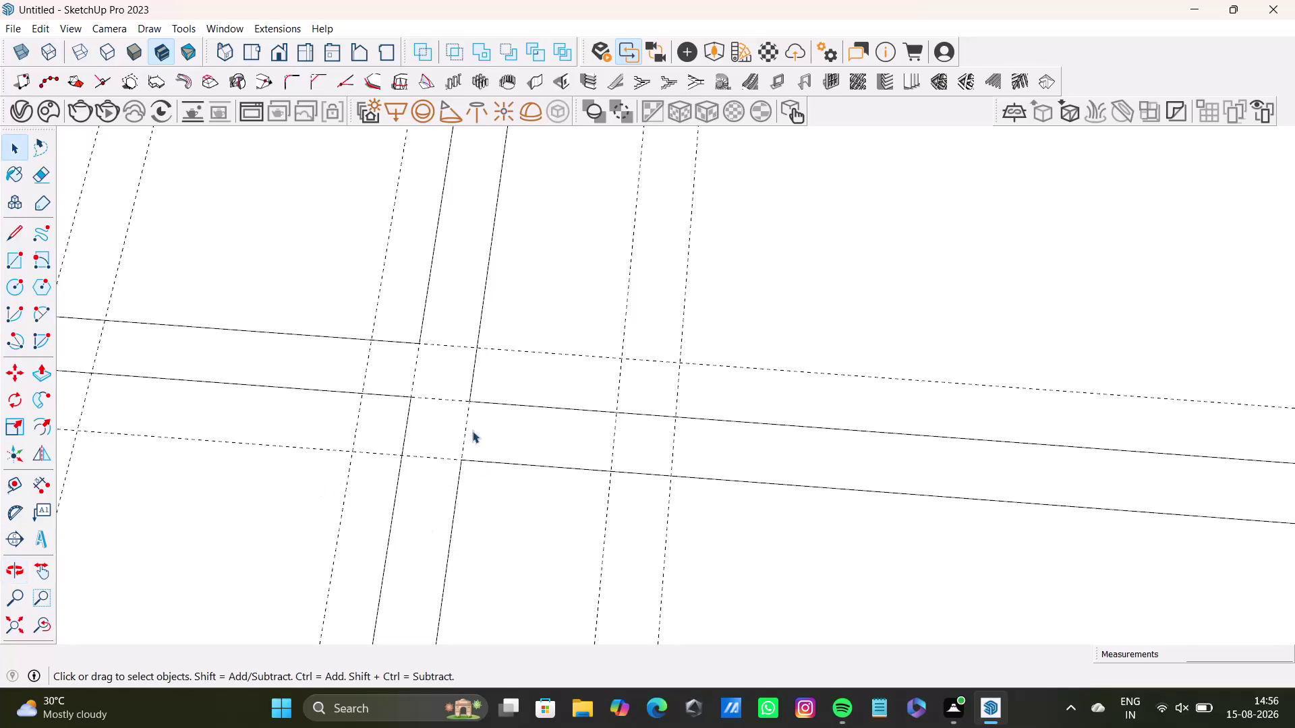
Select the thin wall strip faces and try pulling a floor face up with Push/Pull.
click(445, 371)
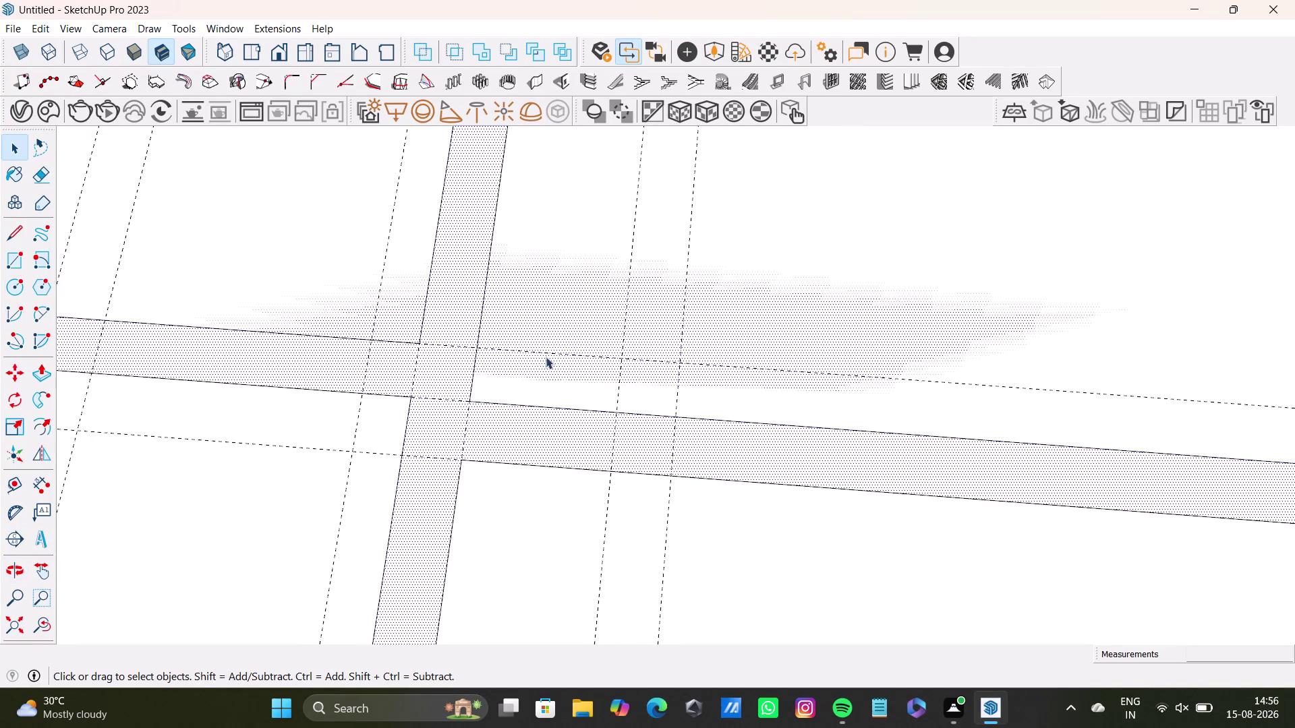
middle_drag(538, 354, 419, 570)
click(461, 428)
scroll(down, 3)
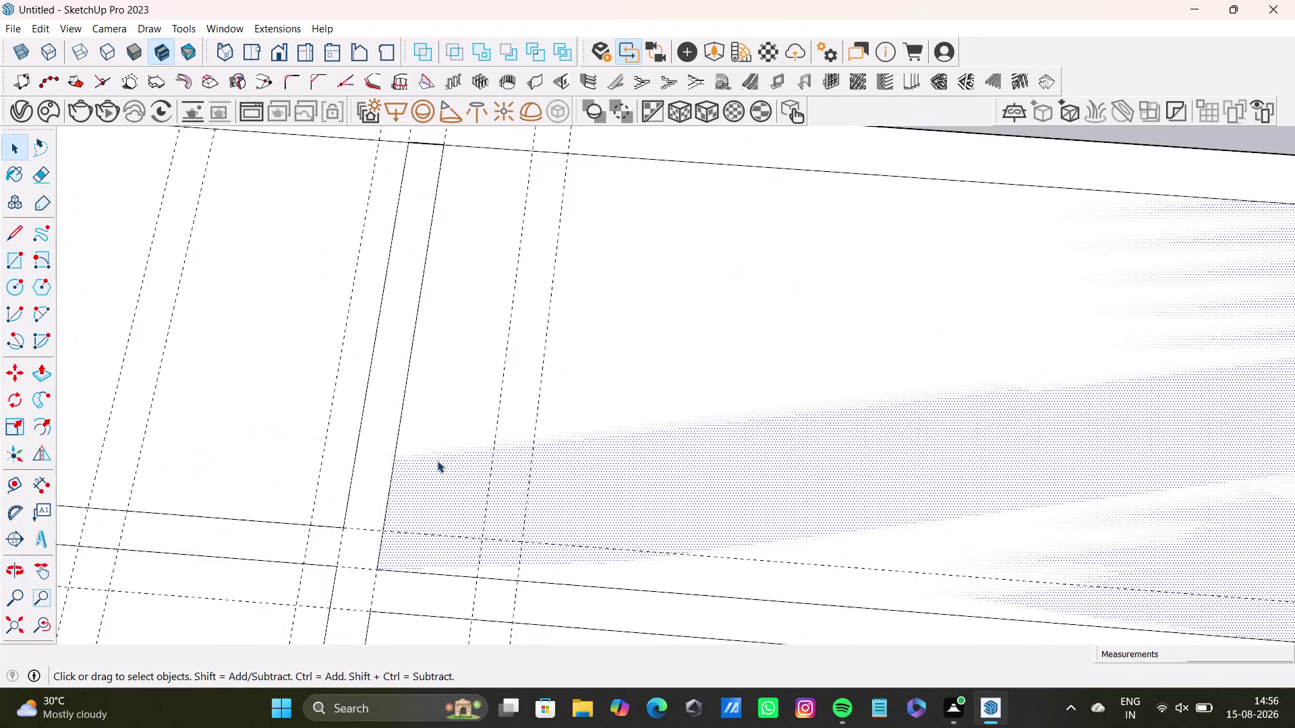
scroll(down, 3)
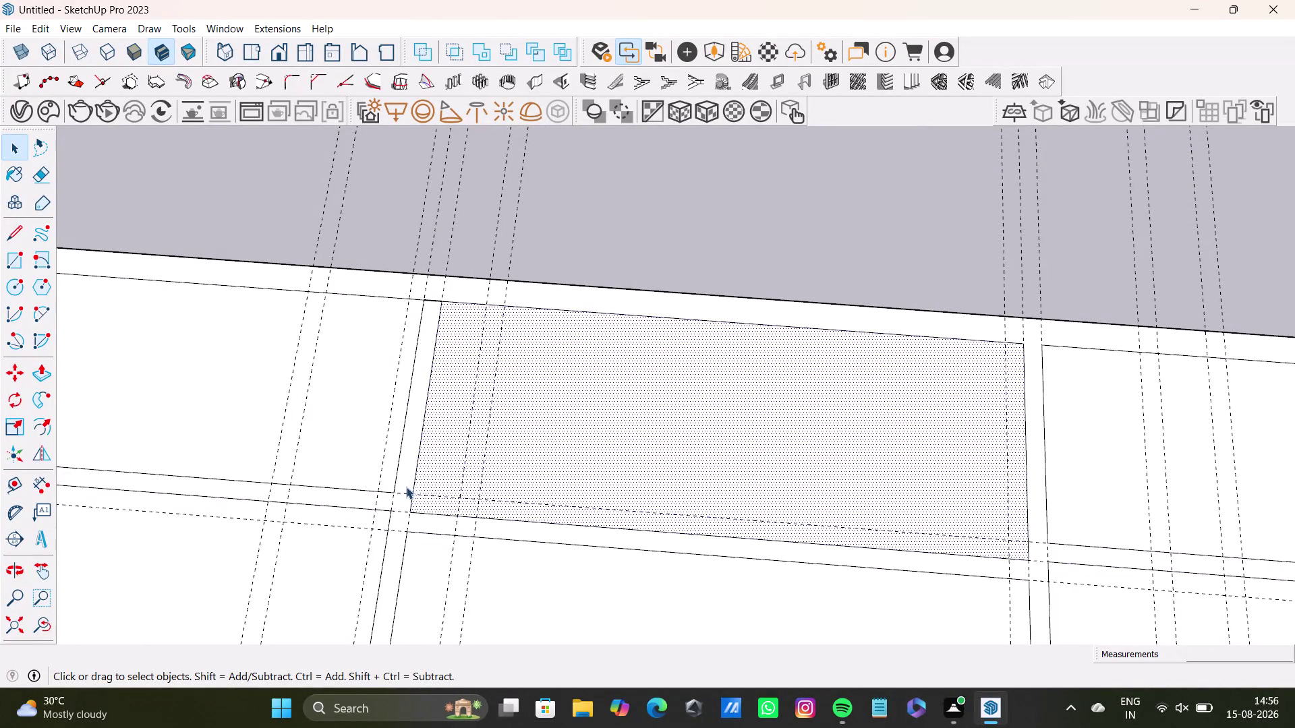
click(406, 487)
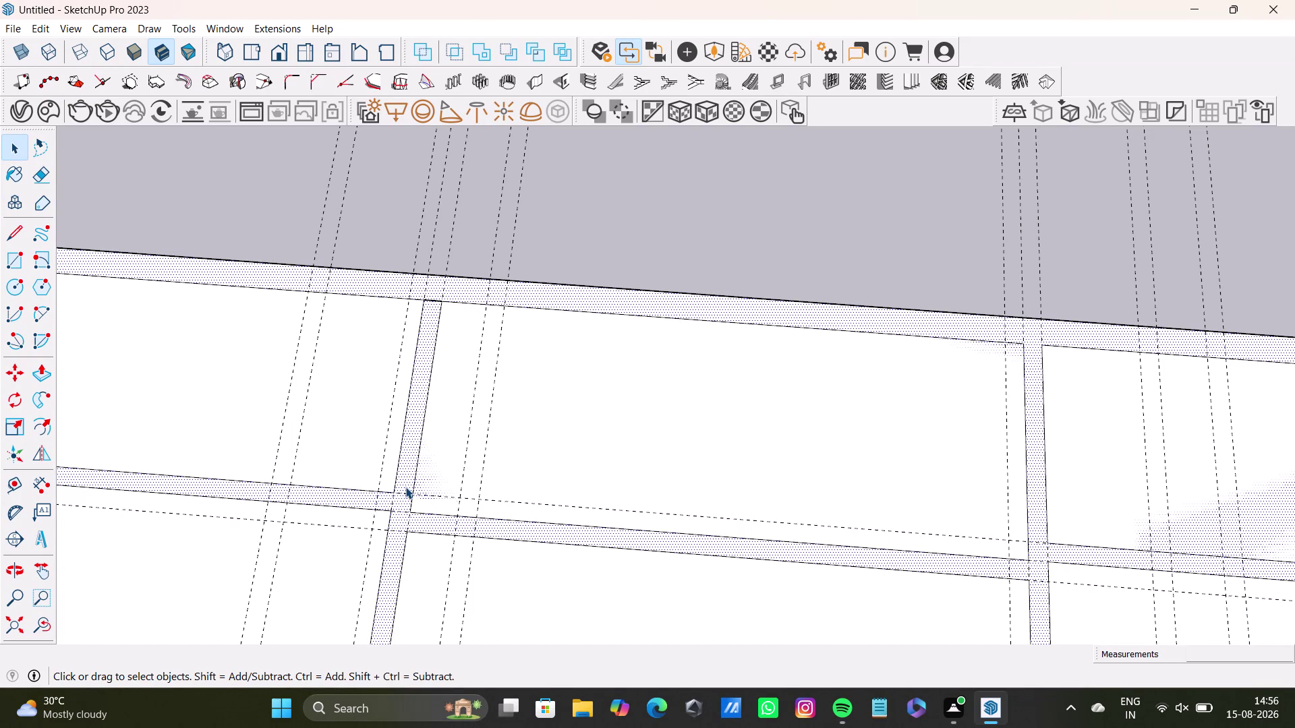
key(p)
drag(406, 487, 426, 443)
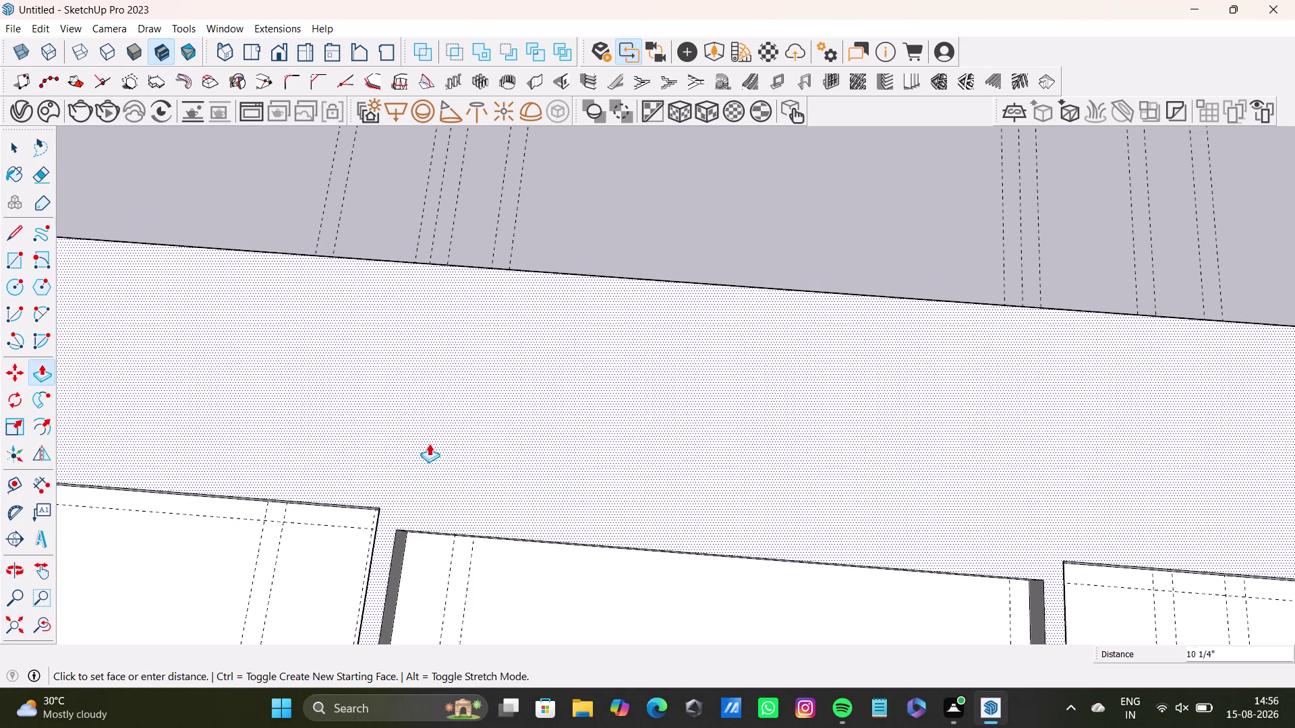
drag(427, 443, 451, 442)
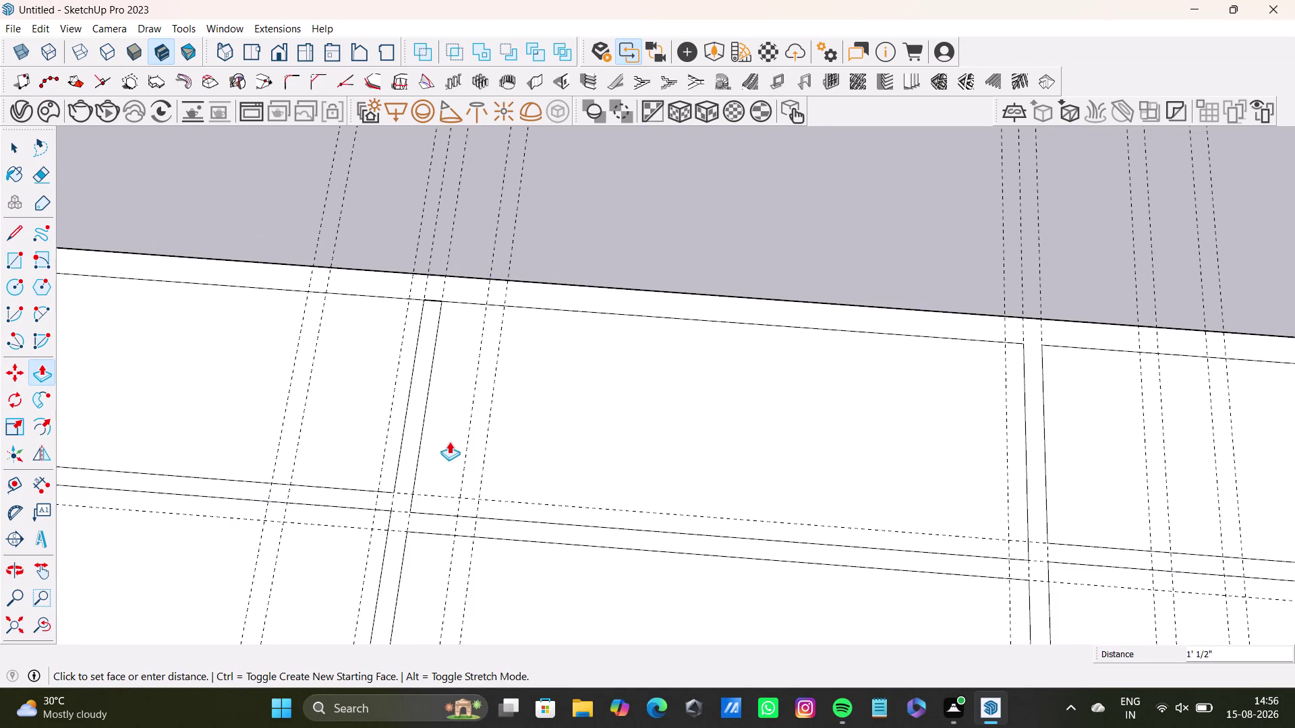
drag(450, 442, 454, 441)
Undo the unfinished pulls and start raising the top wall strip.
key(ctrl+z)
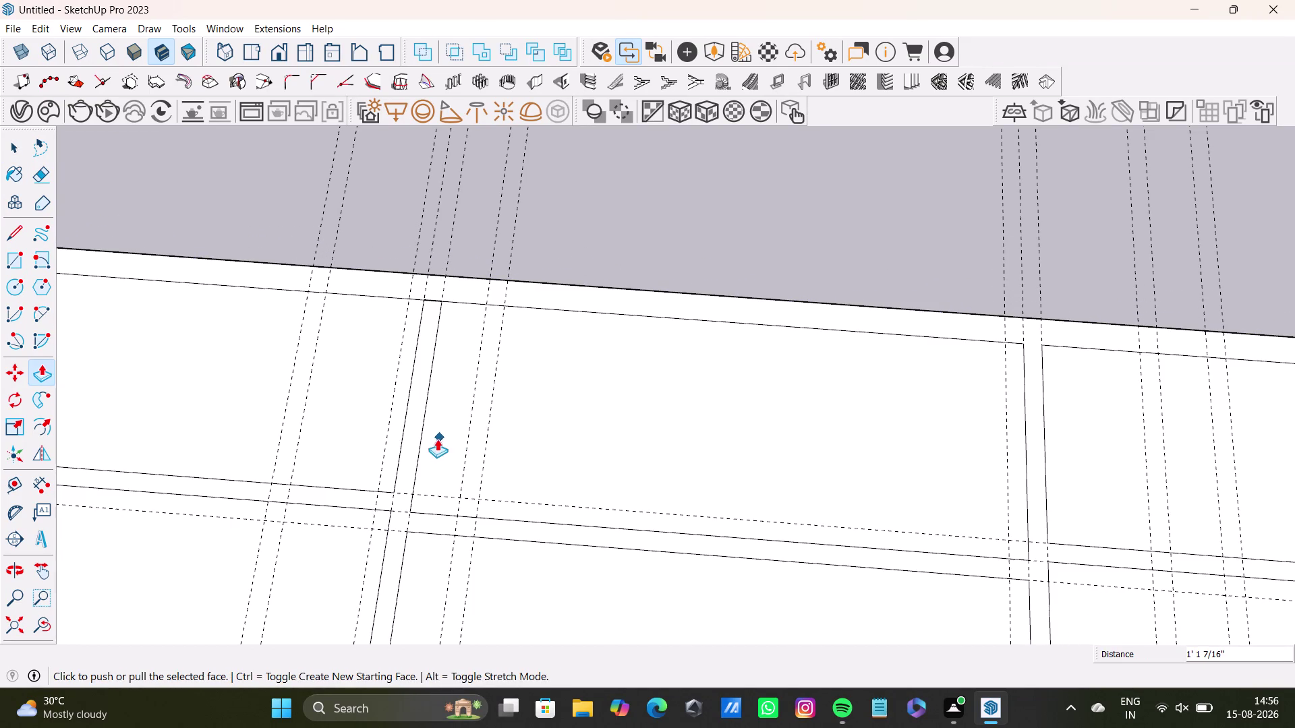
key(ctrl+z)
key(ctrl+z)
key(ctrl+z)
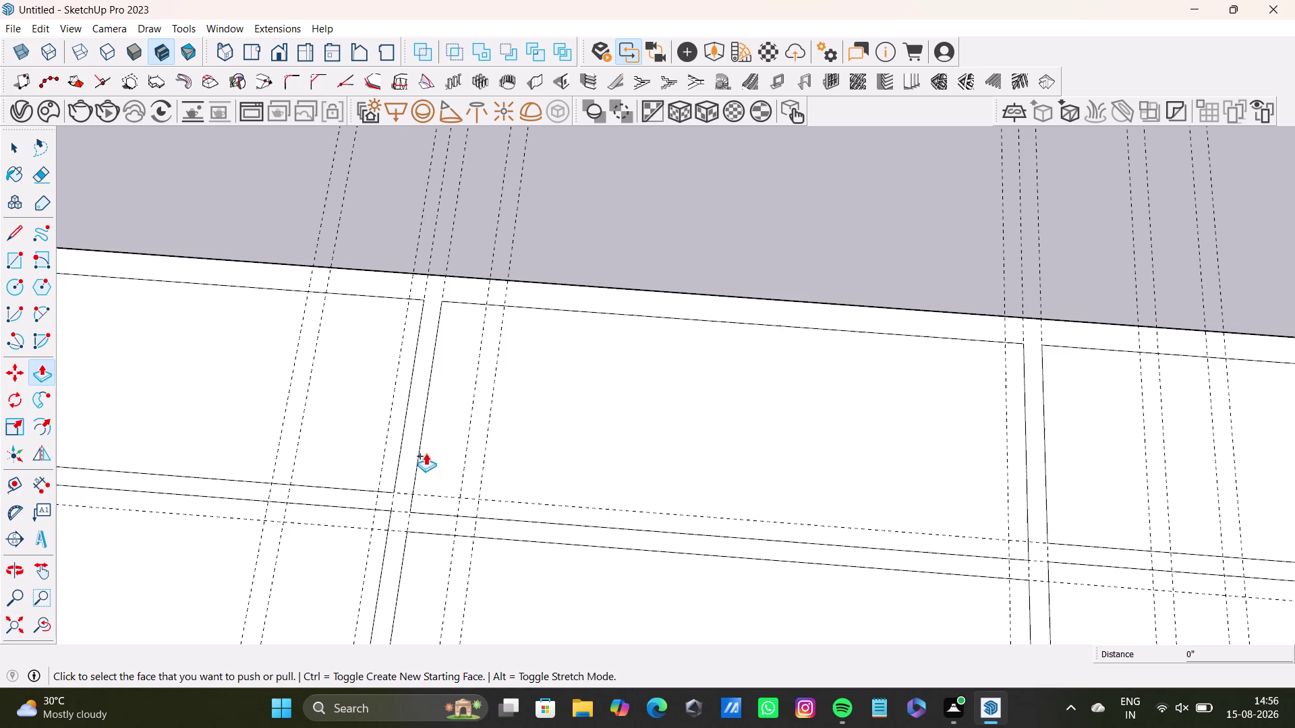
key(ctrl+z)
key(ctrl+z)
key(ctrl+z)
scroll(down, 3)
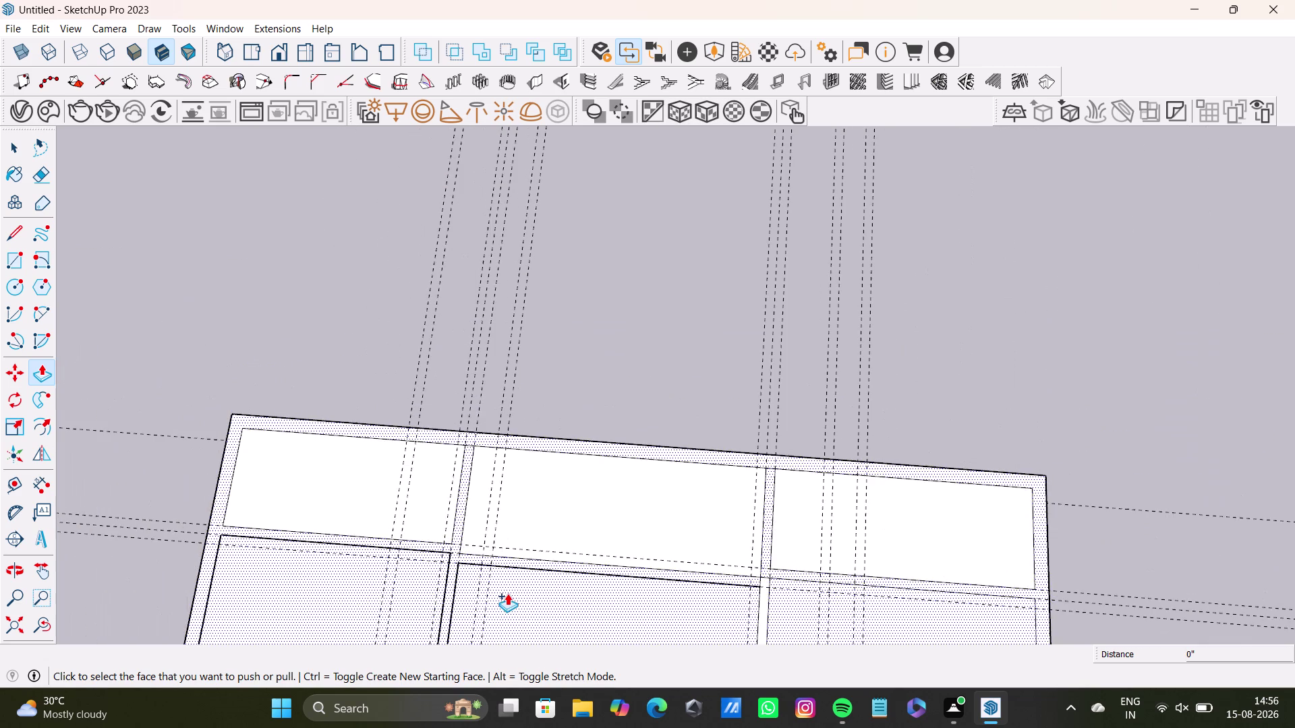
middle_drag(509, 592, 493, 365)
key(ctrl+z)
key(ctrl+z)
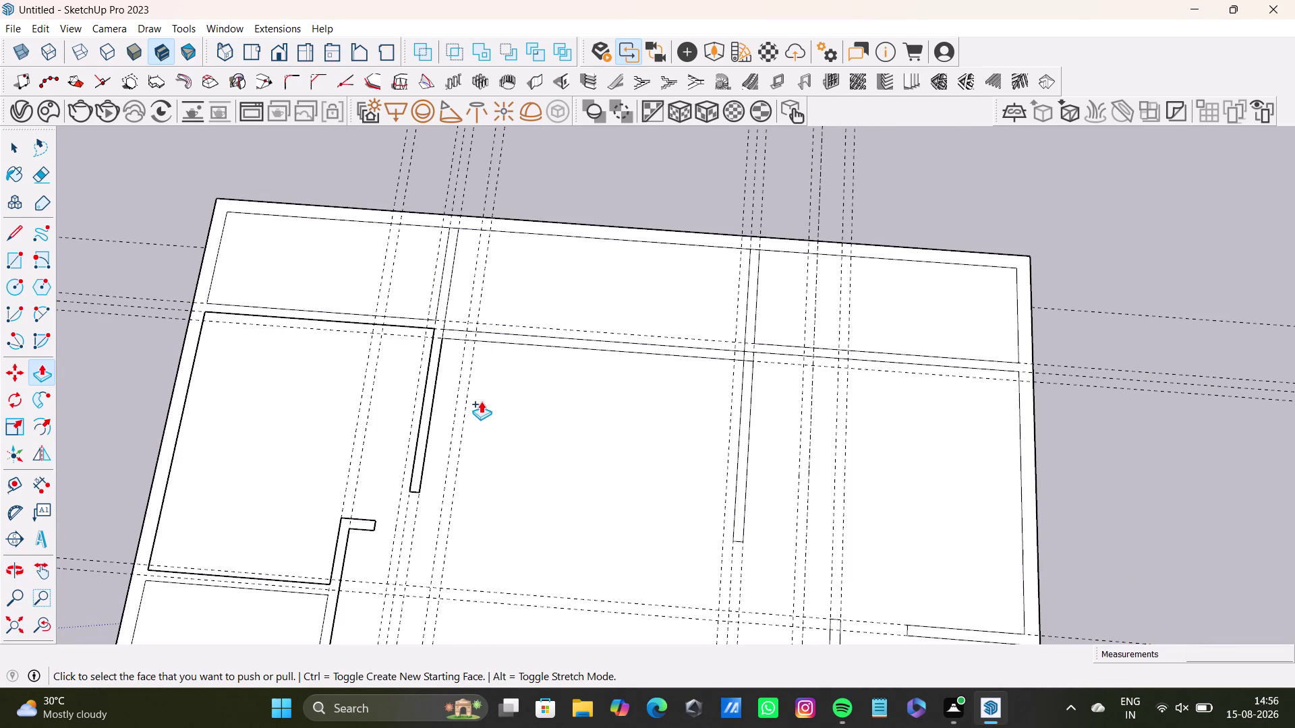
key(ctrl+z)
key(ctrl+z)
key(ctrl+z)
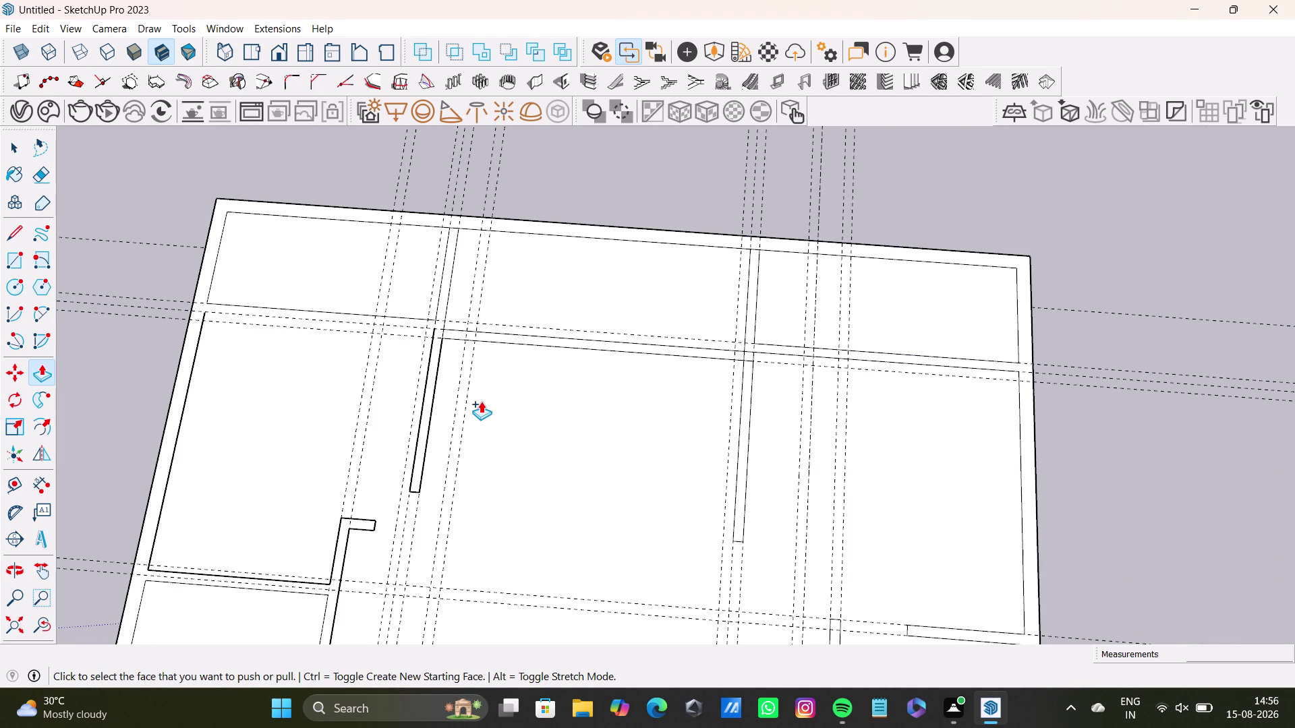
scroll(up, 3)
key(ctrl+z)
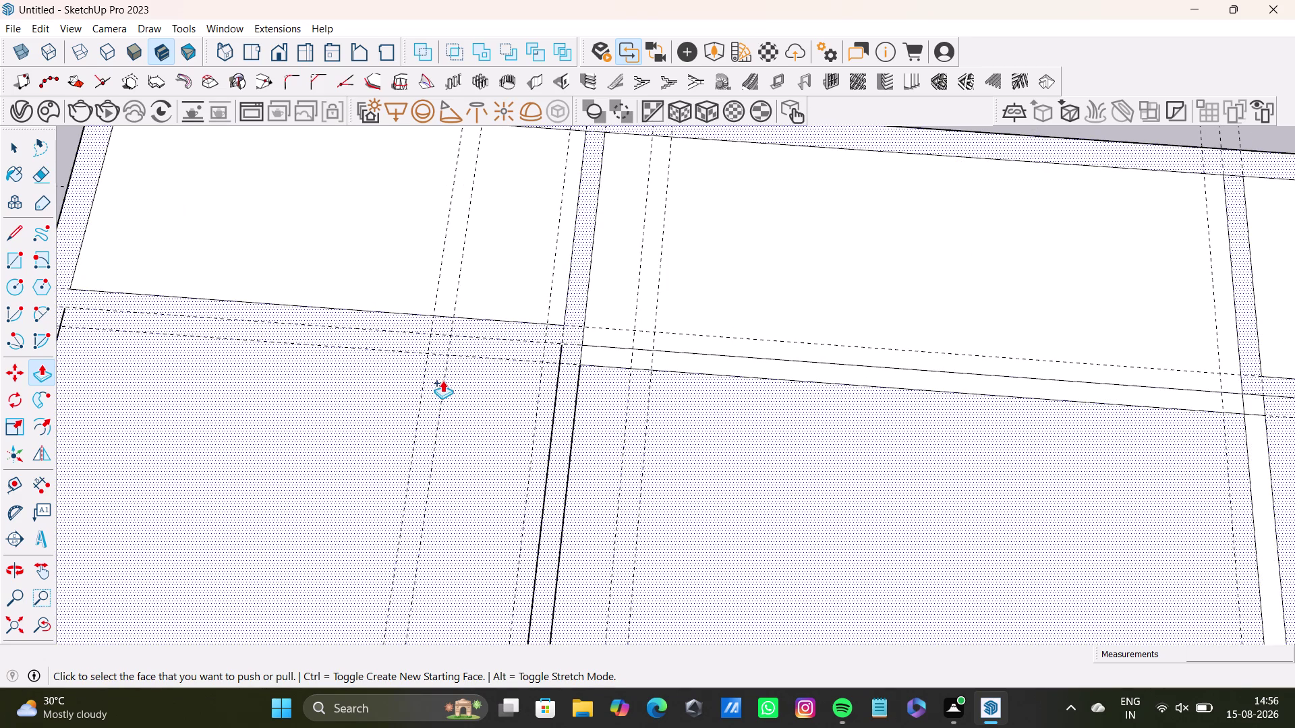
key(ctrl+z)
key(ctrl+z)
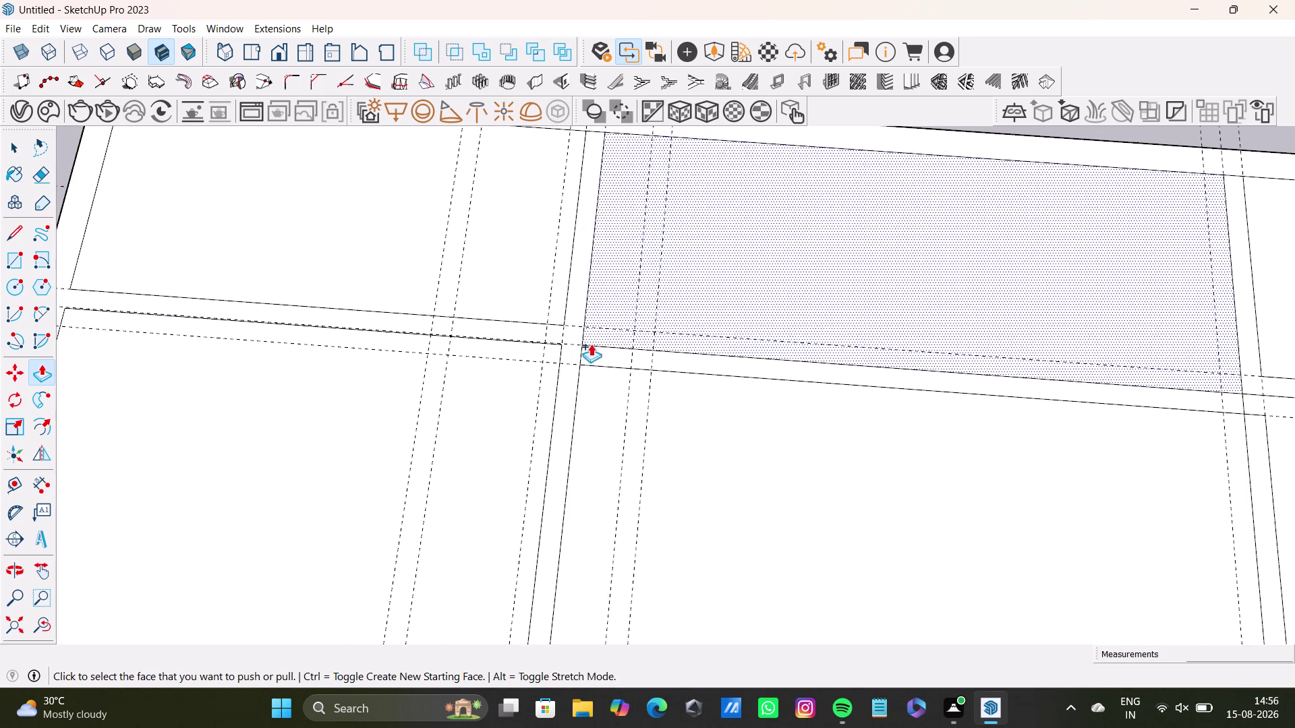
click(606, 354)
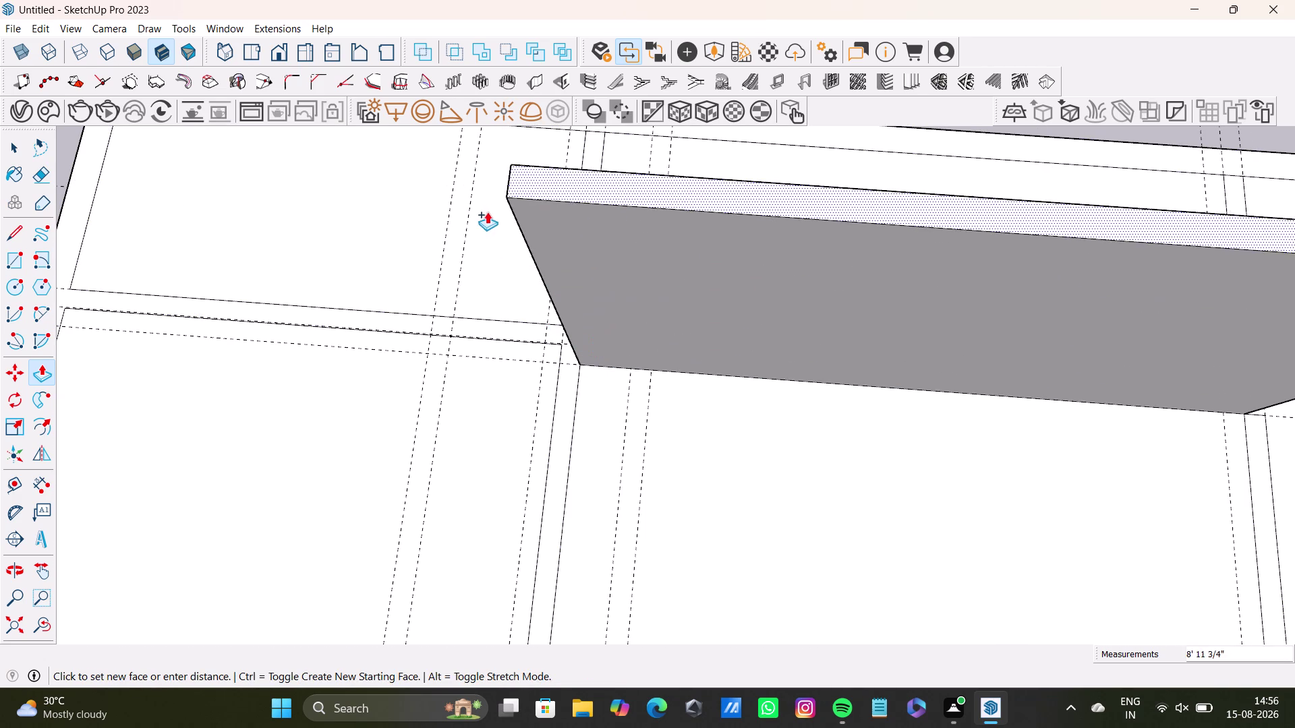
Set the top wall's height to 10 feet.
middle_drag(460, 198, 300, 365)
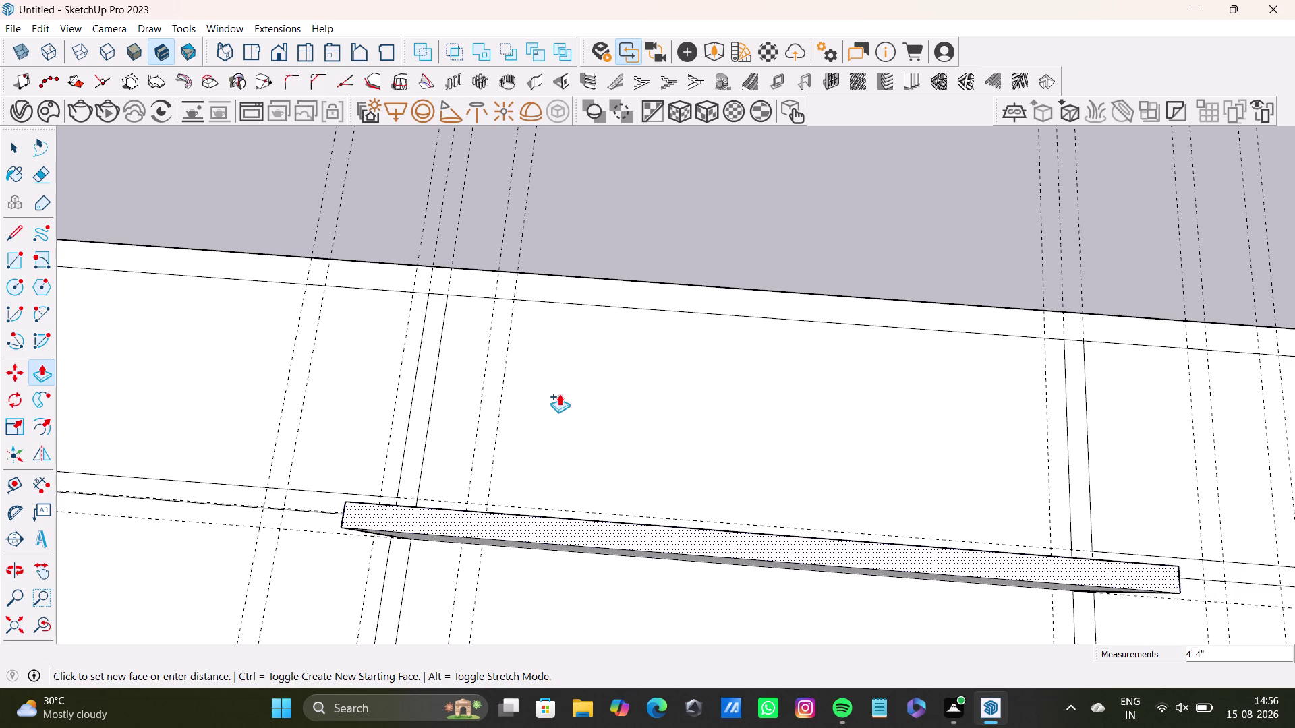
text(1)
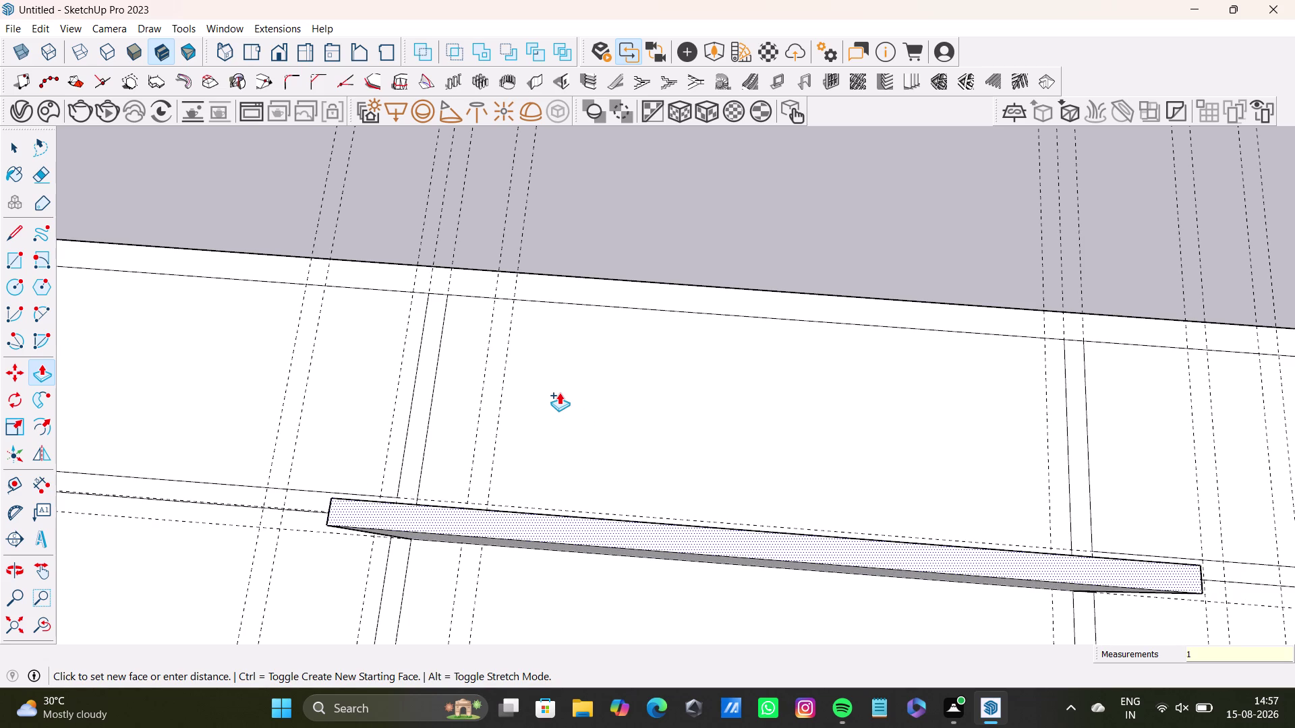
text(0')
key(Return)
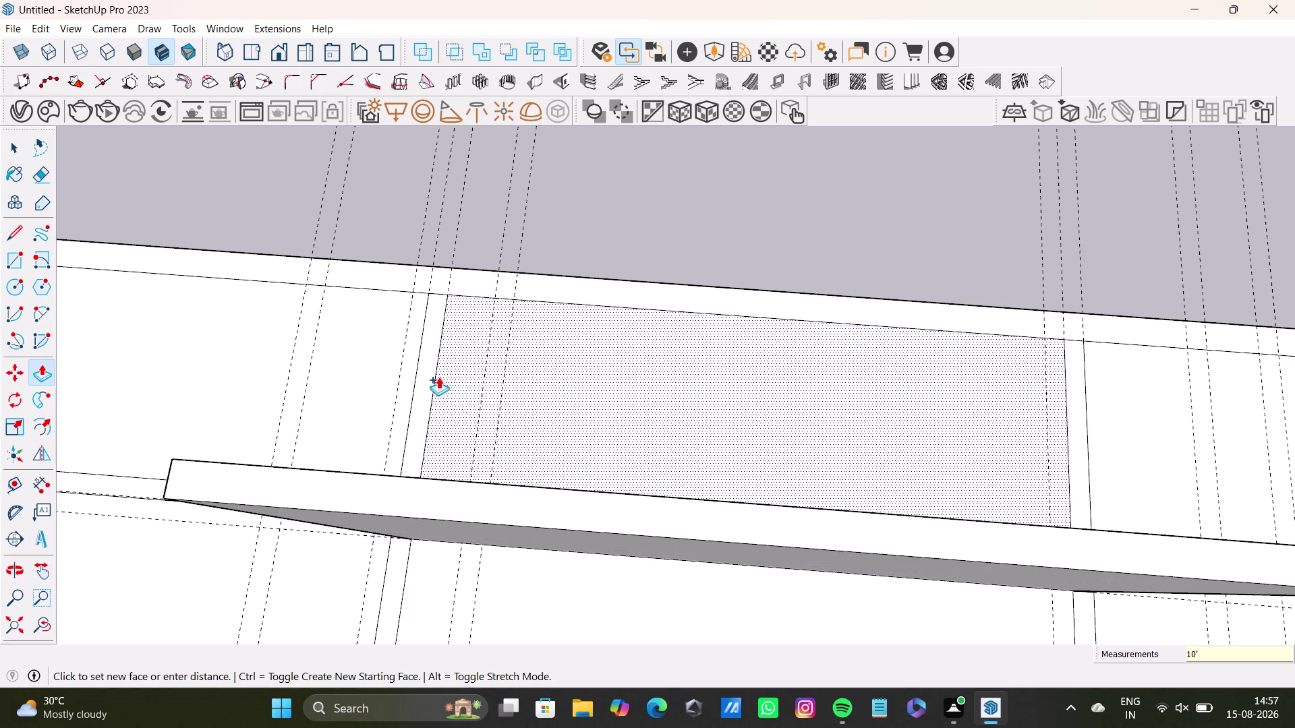
Pull the remaining wall faces up to full height, check from above, and return to Select.
drag(433, 377, 167, 360)
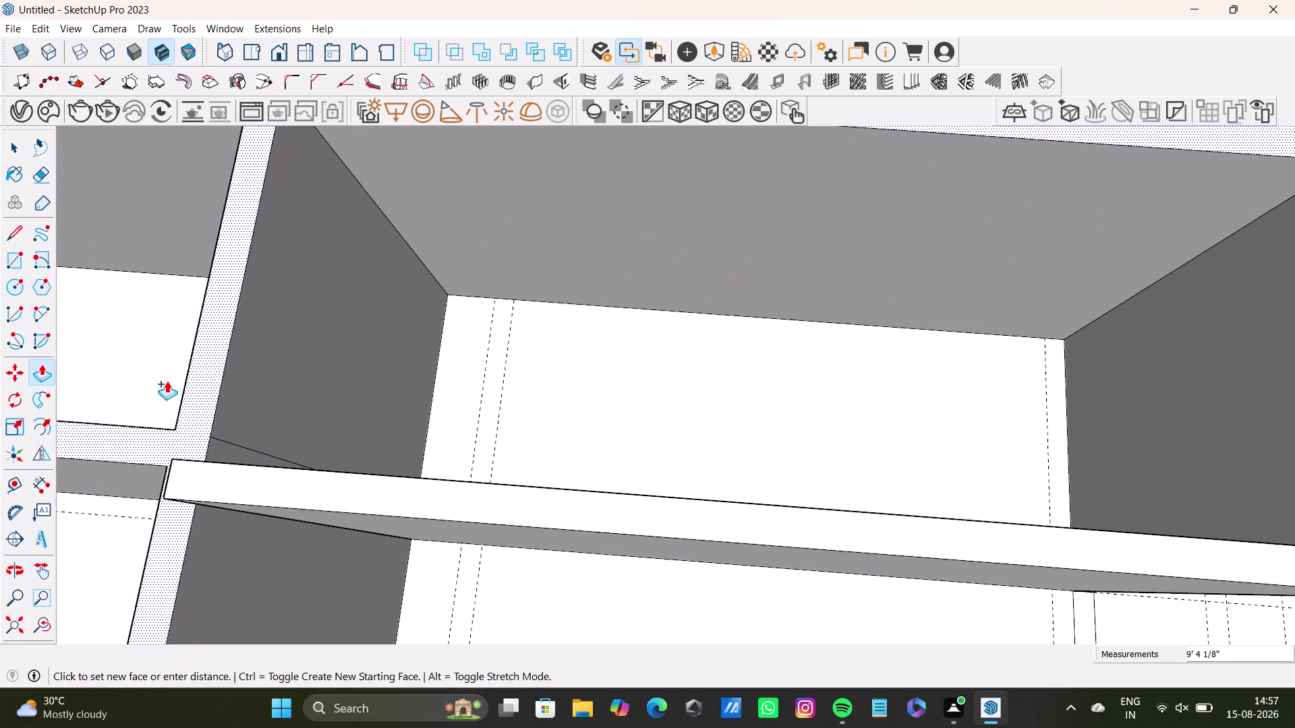
drag(166, 360, 189, 483)
click(188, 483)
scroll(down, 3)
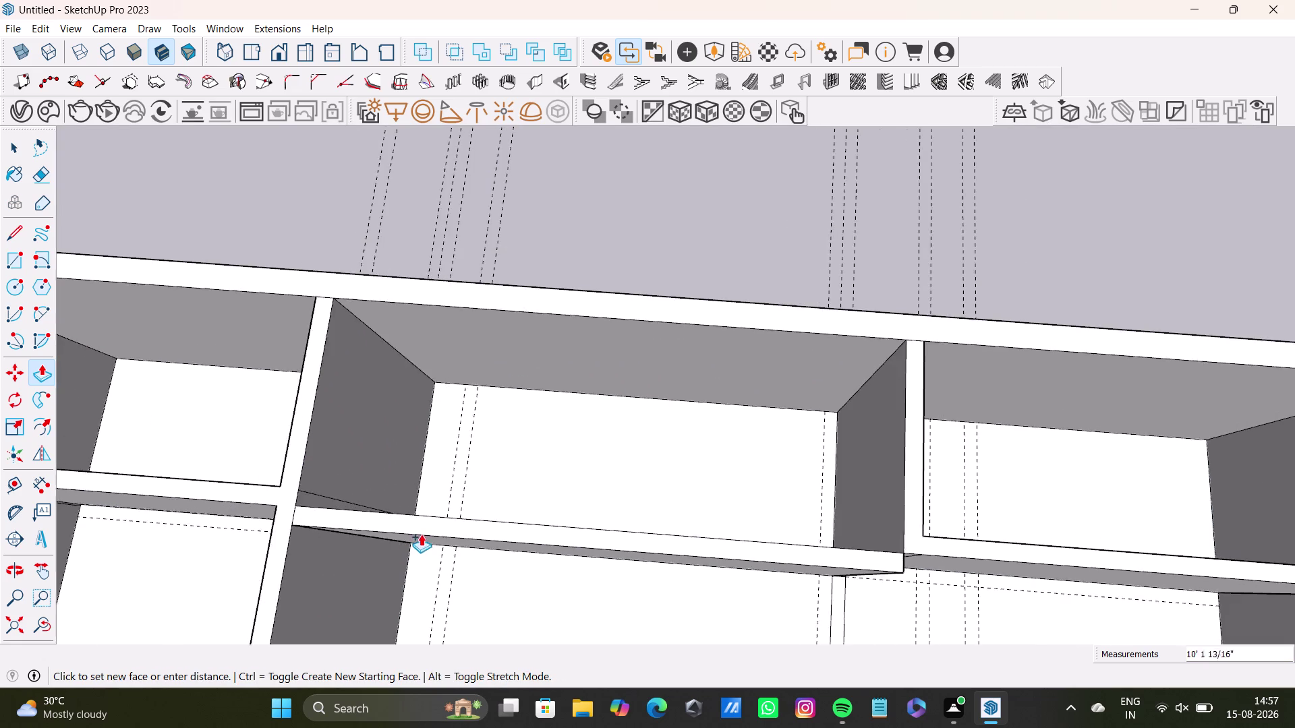
scroll(down, 3)
middle_drag(540, 563, 623, 323)
middle_drag(631, 385, 426, 269)
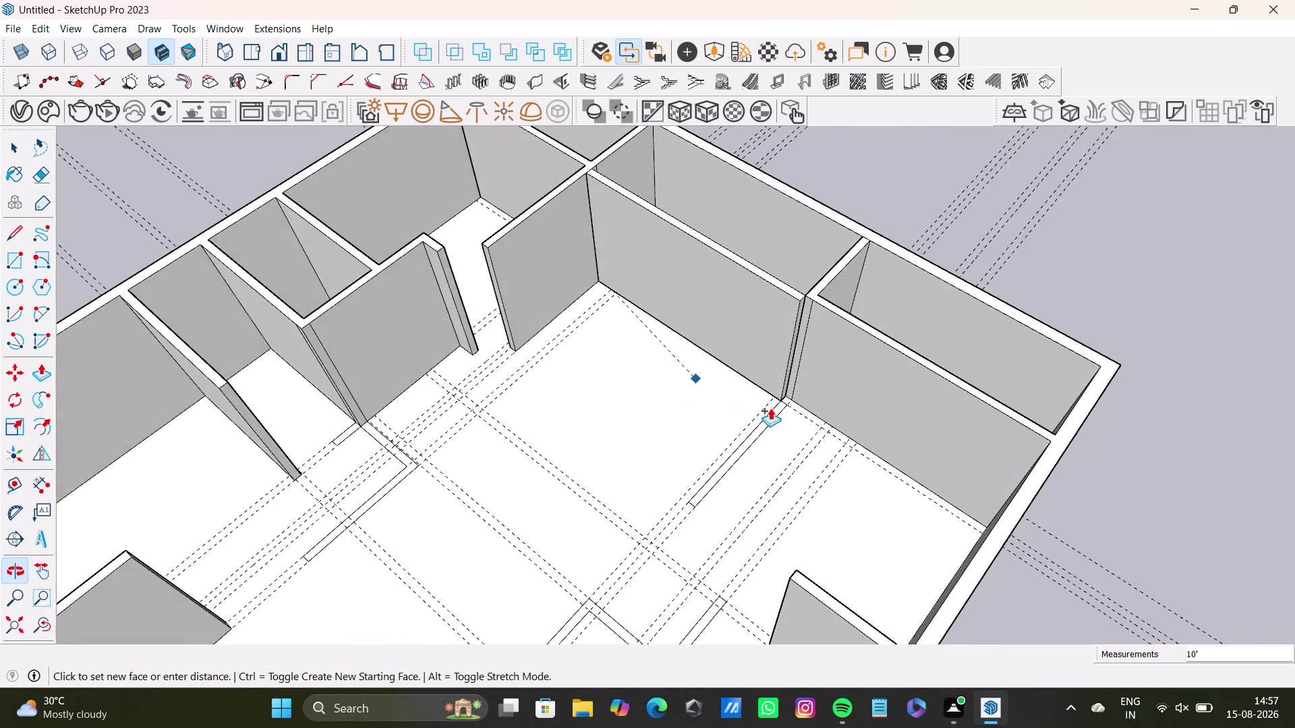
scroll(up, 3)
key(space)
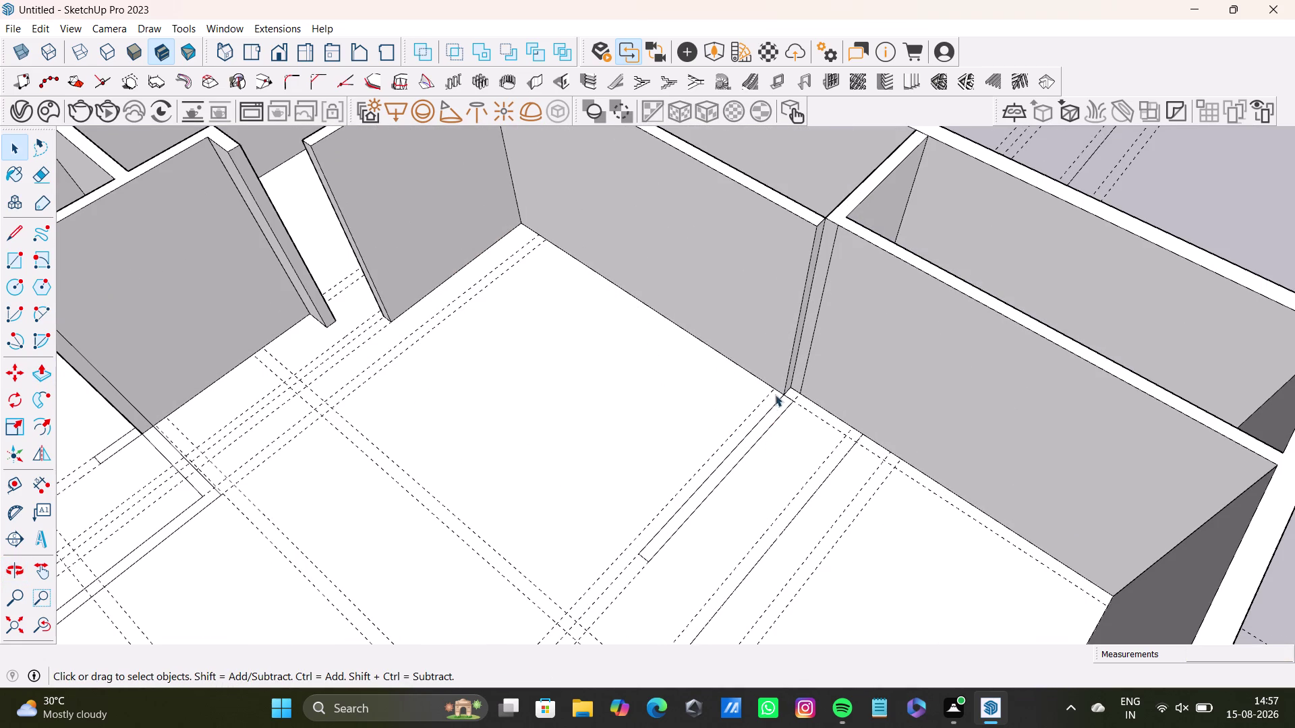
Extend a wall end with Push/Pull to close the gap, then inspect the junction.
click(773, 414)
key(p)
key(p)
key(p)
drag(774, 415, 804, 228)
drag(780, 400, 859, 232)
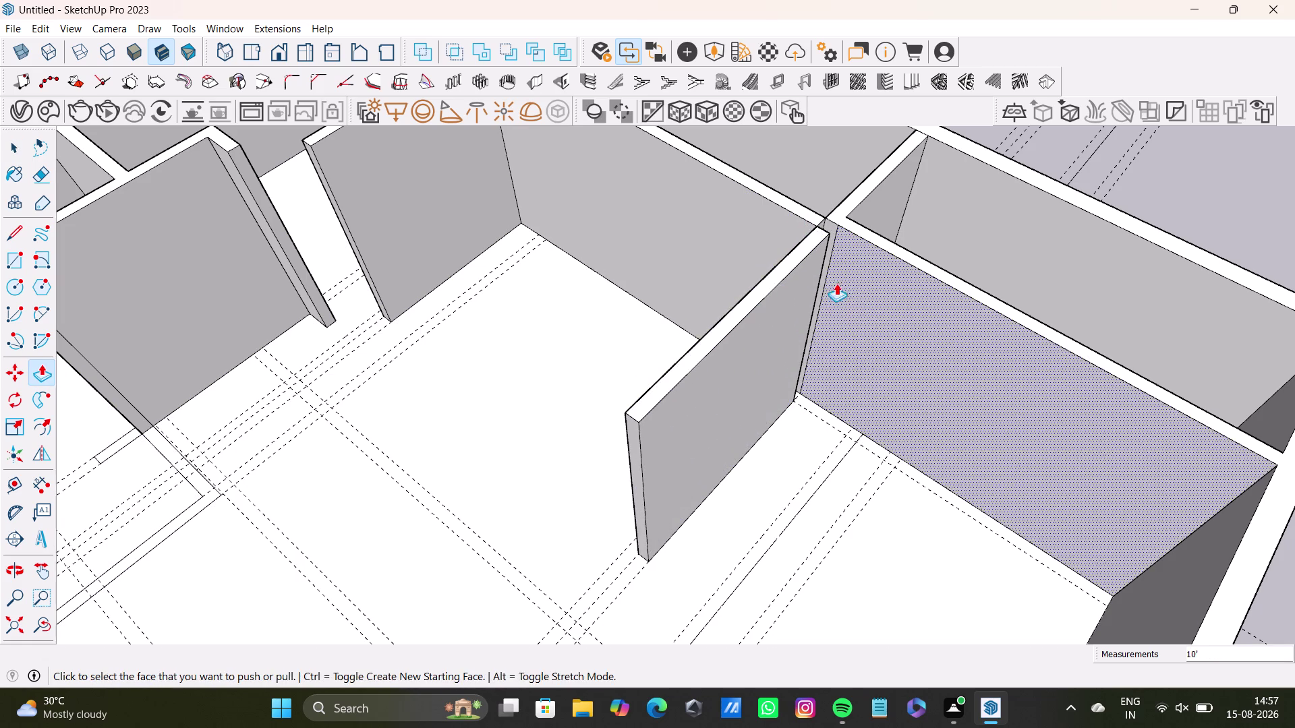
scroll(up, 3)
middle_drag(816, 363, 579, 381)
scroll(up, 3)
scroll(down, 3)
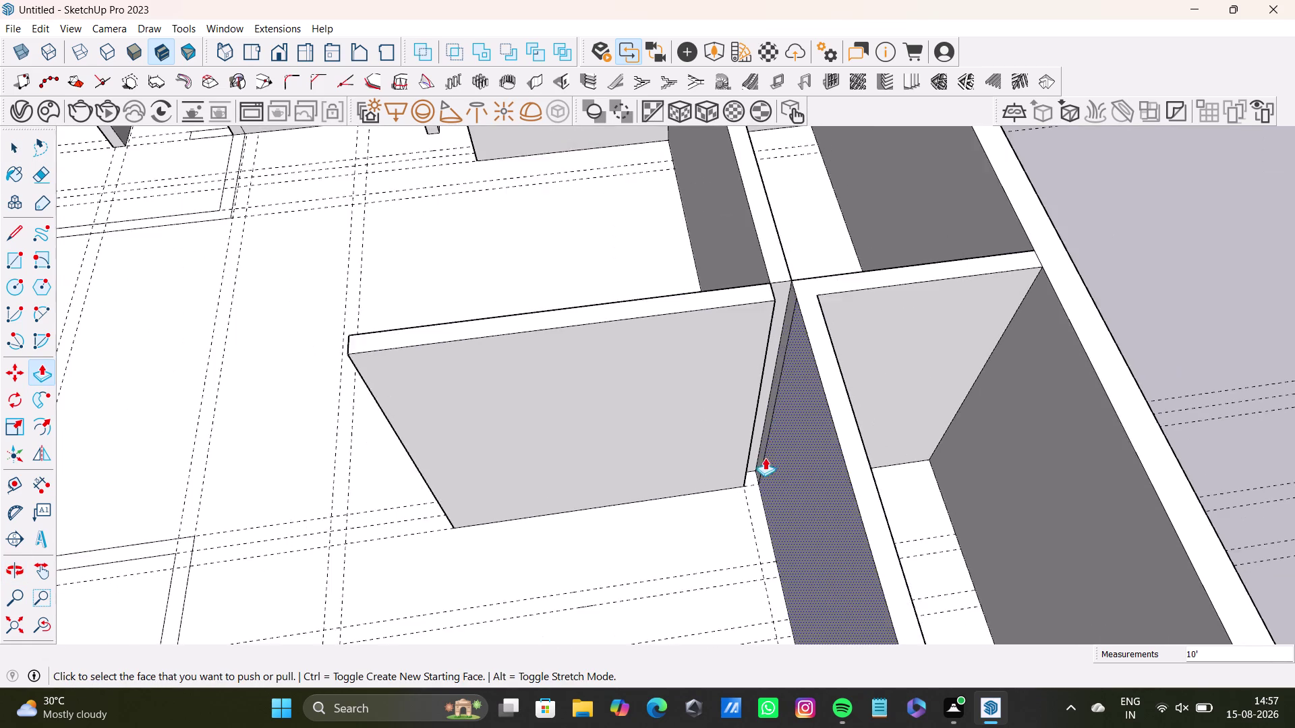
scroll(down, 3)
middle_drag(750, 511, 1004, 509)
scroll(up, 3)
scroll(down, 3)
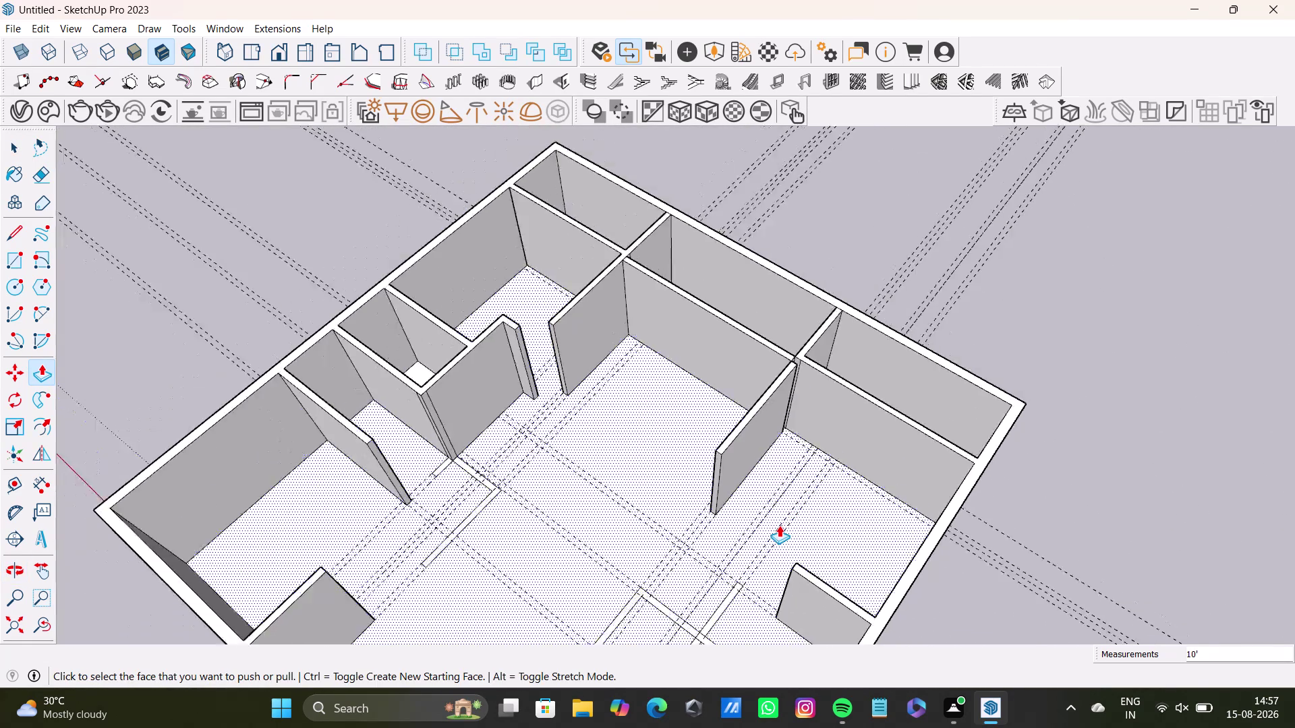
scroll(down, 3)
middle_drag(780, 526, 916, 355)
scroll(up, 3)
Raise the short wall stub and narrow floor strips into full-height partition walls.
drag(855, 448, 1026, 370)
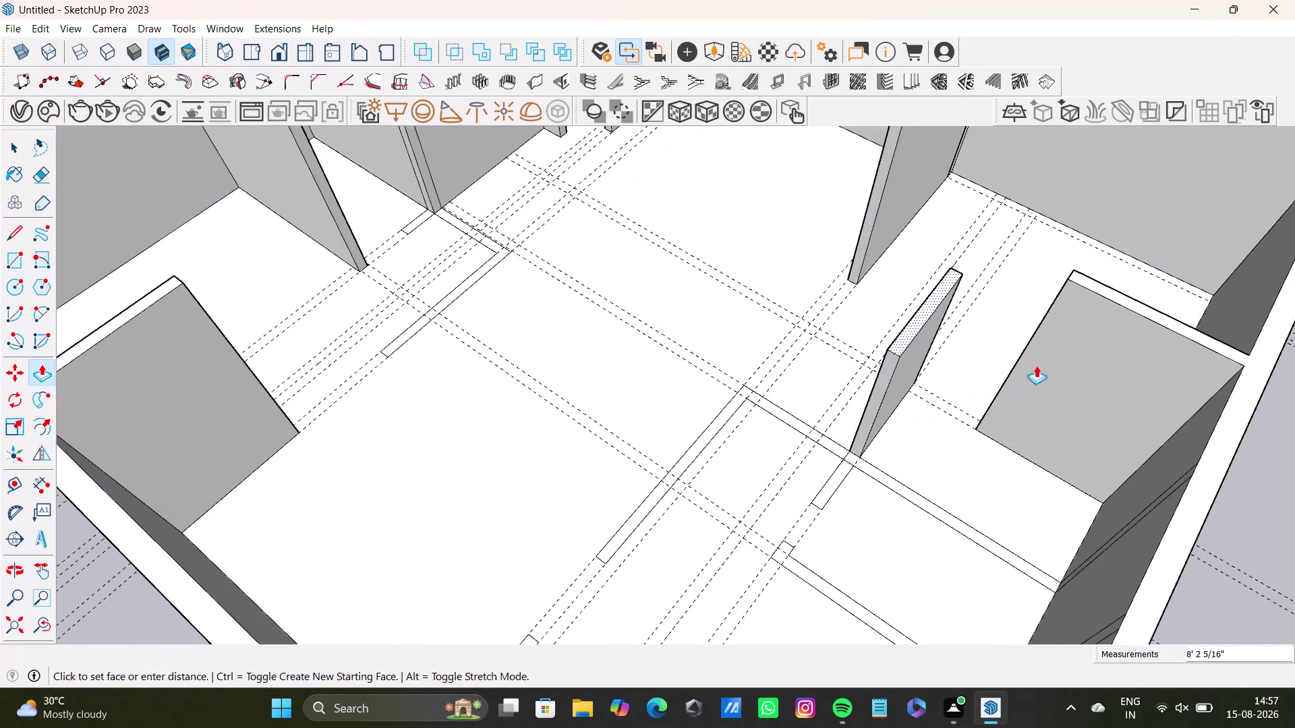
drag(1026, 369, 1074, 344)
drag(933, 265, 955, 350)
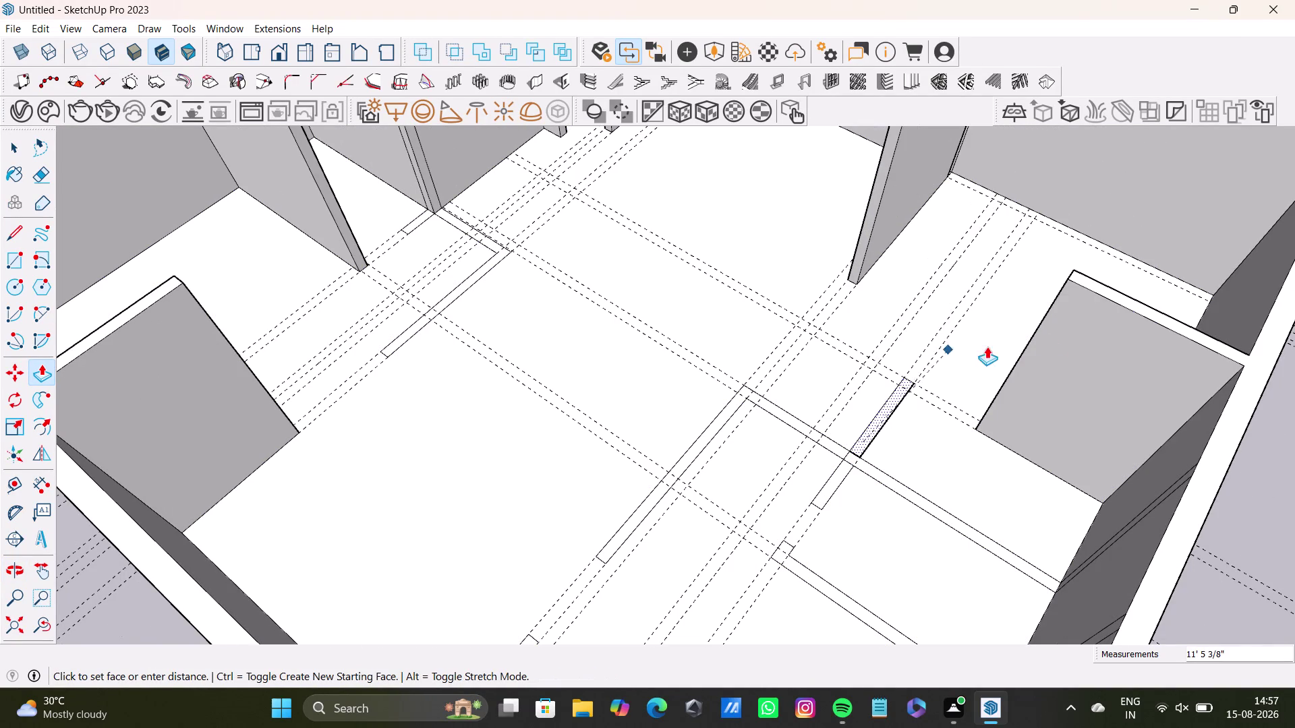
drag(955, 351, 1149, 311)
drag(871, 467, 904, 282)
drag(839, 470, 868, 421)
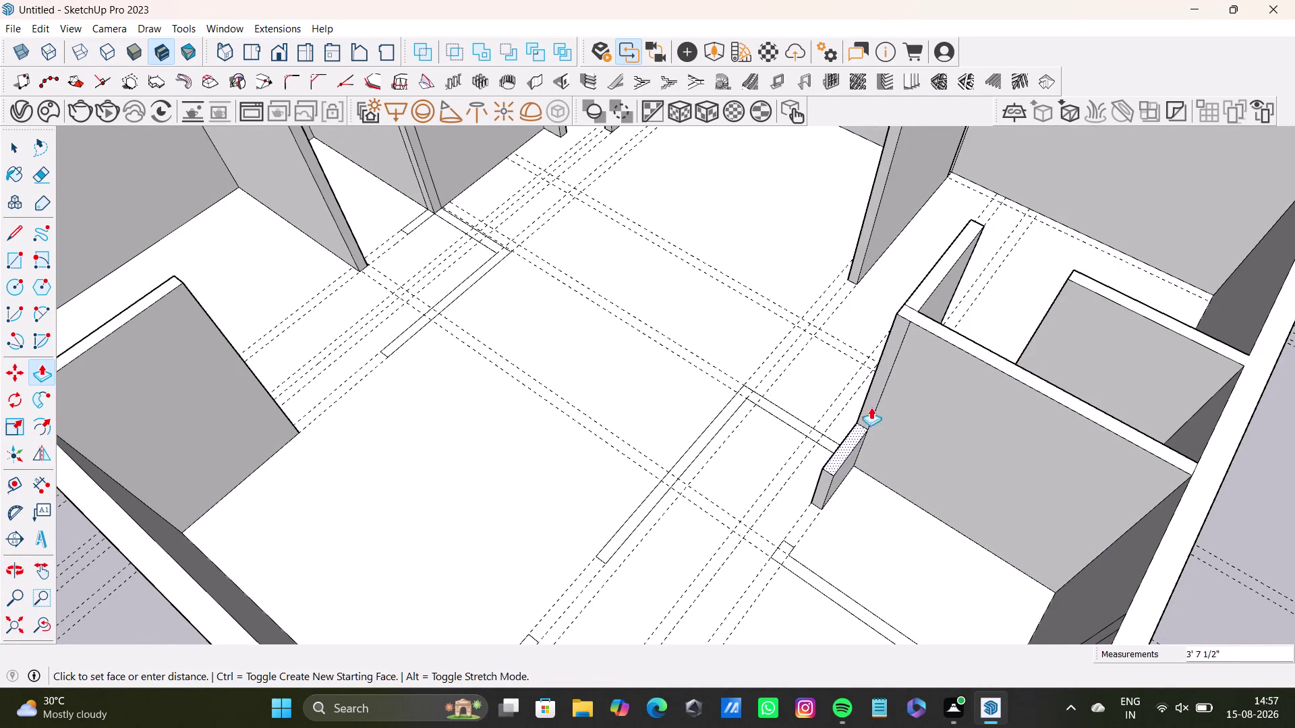
drag(869, 422, 906, 302)
drag(744, 394, 917, 314)
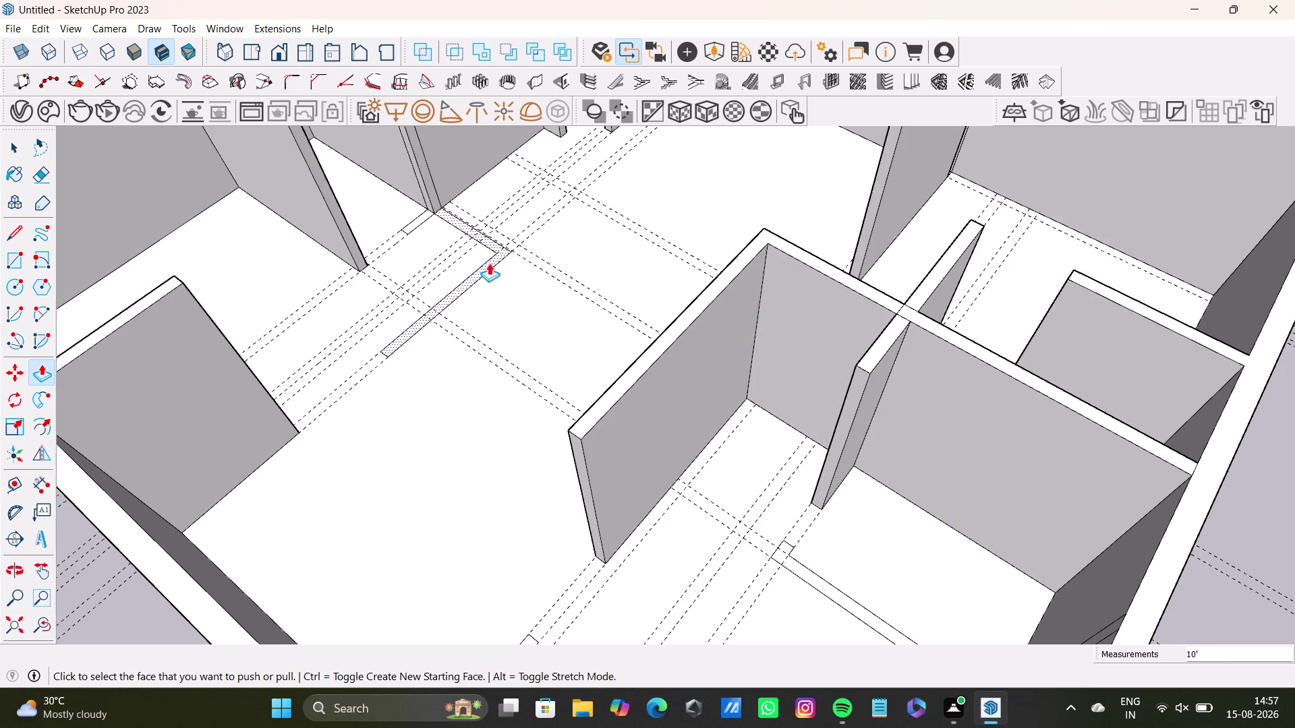
Raise the wall stub beside the small room up to the top.
middle_drag(494, 289, 758, 595)
scroll(up, 3)
drag(667, 504, 679, 363)
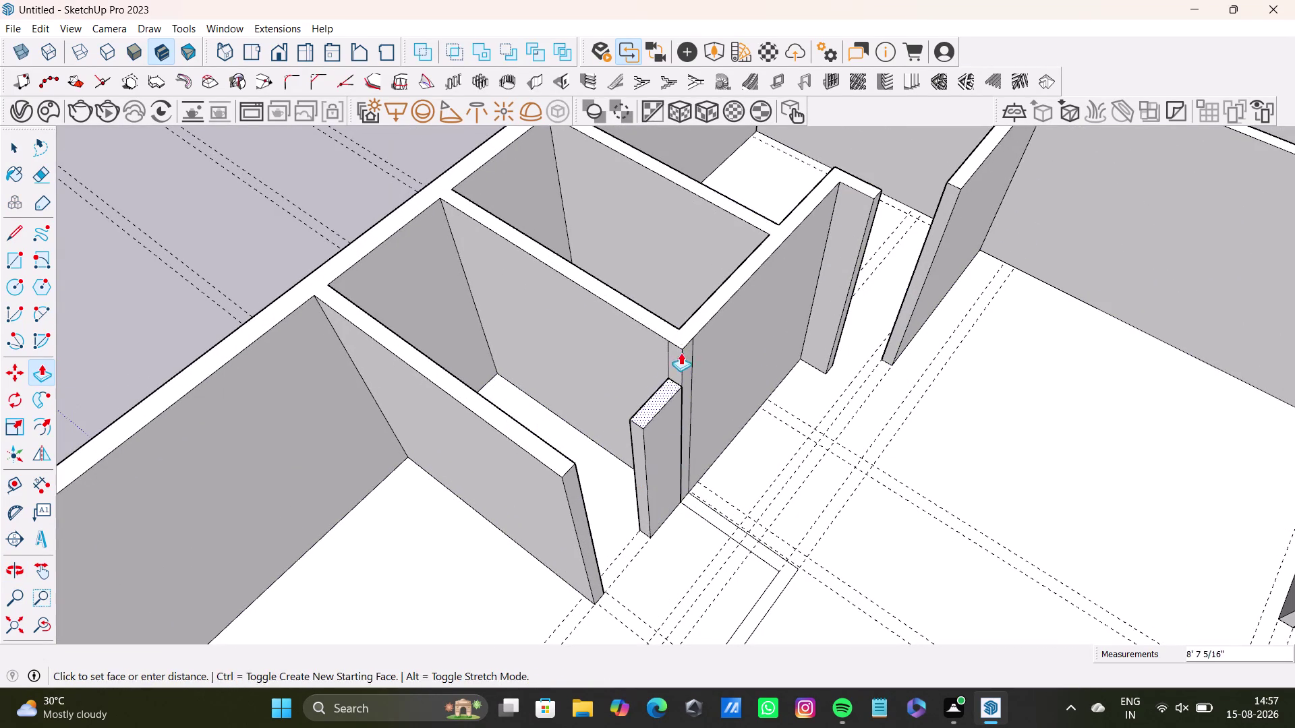
drag(679, 363, 681, 319)
drag(660, 326, 692, 333)
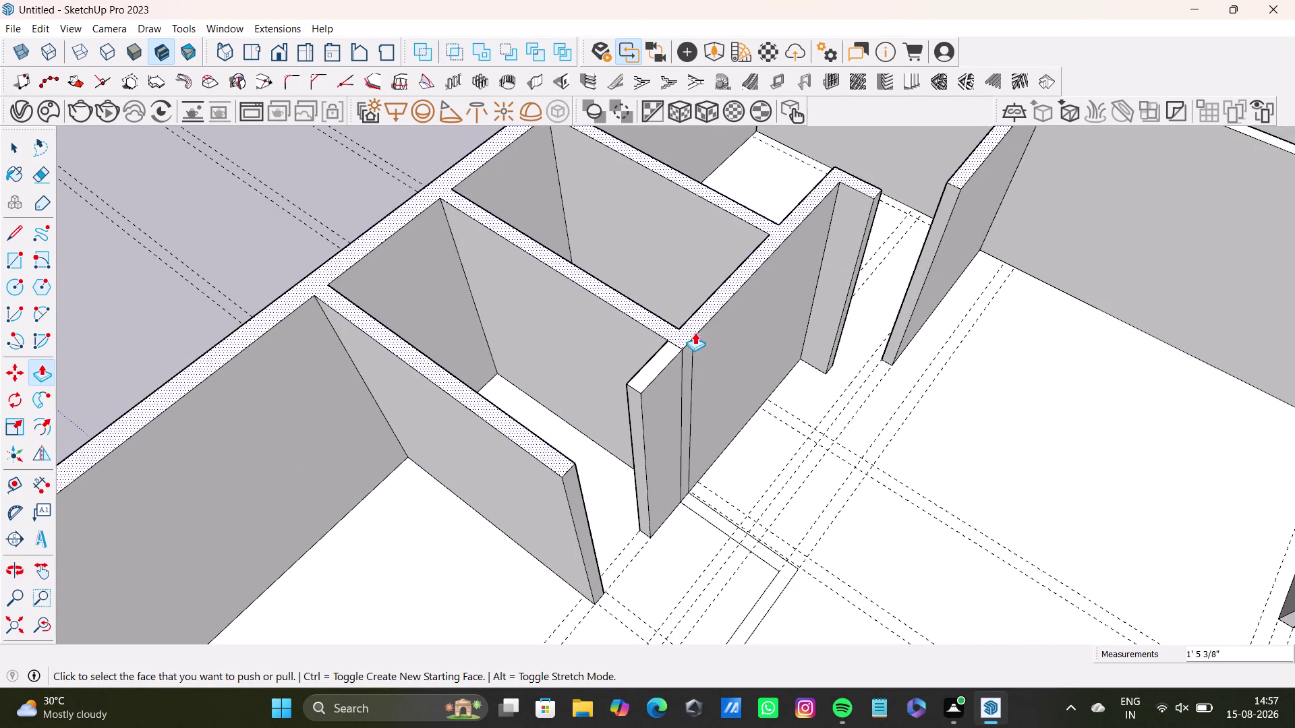
Raise the L-shaped wall footprint to 10 feet.
scroll(down, 3)
middle_drag(741, 494, 721, 397)
scroll(up, 3)
drag(753, 446, 702, 367)
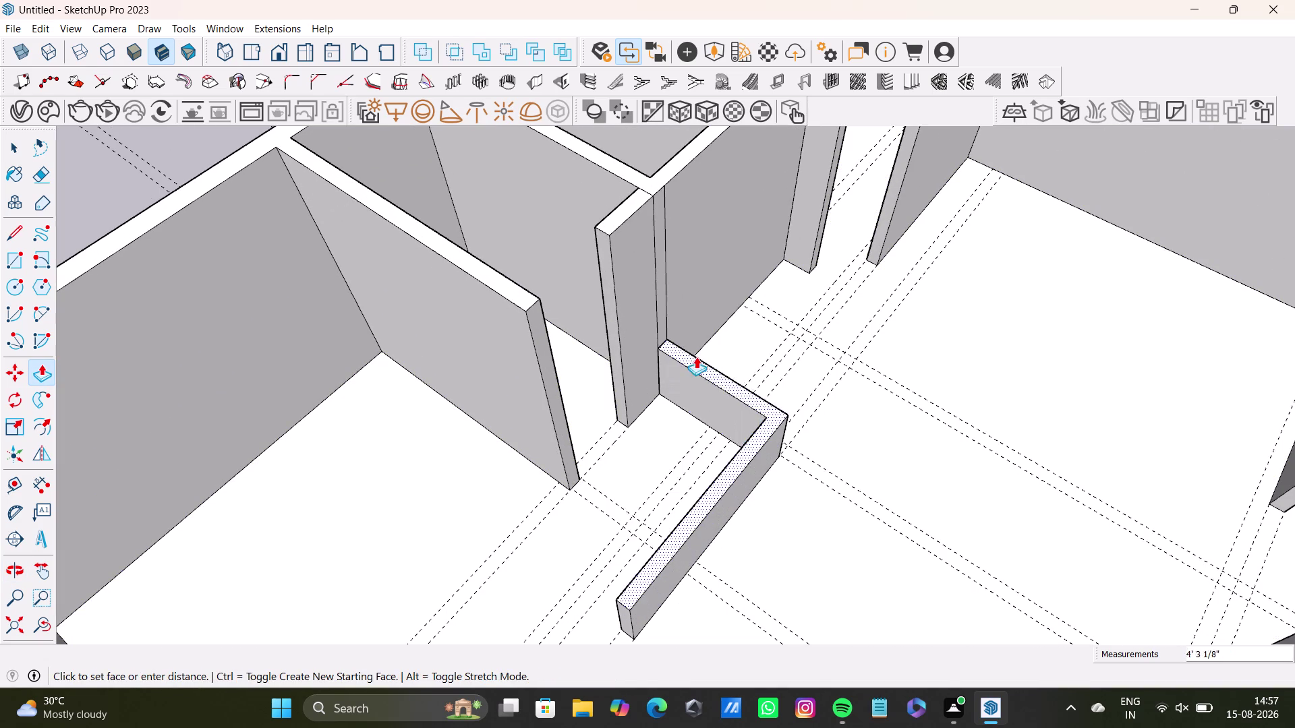
drag(702, 367, 620, 211)
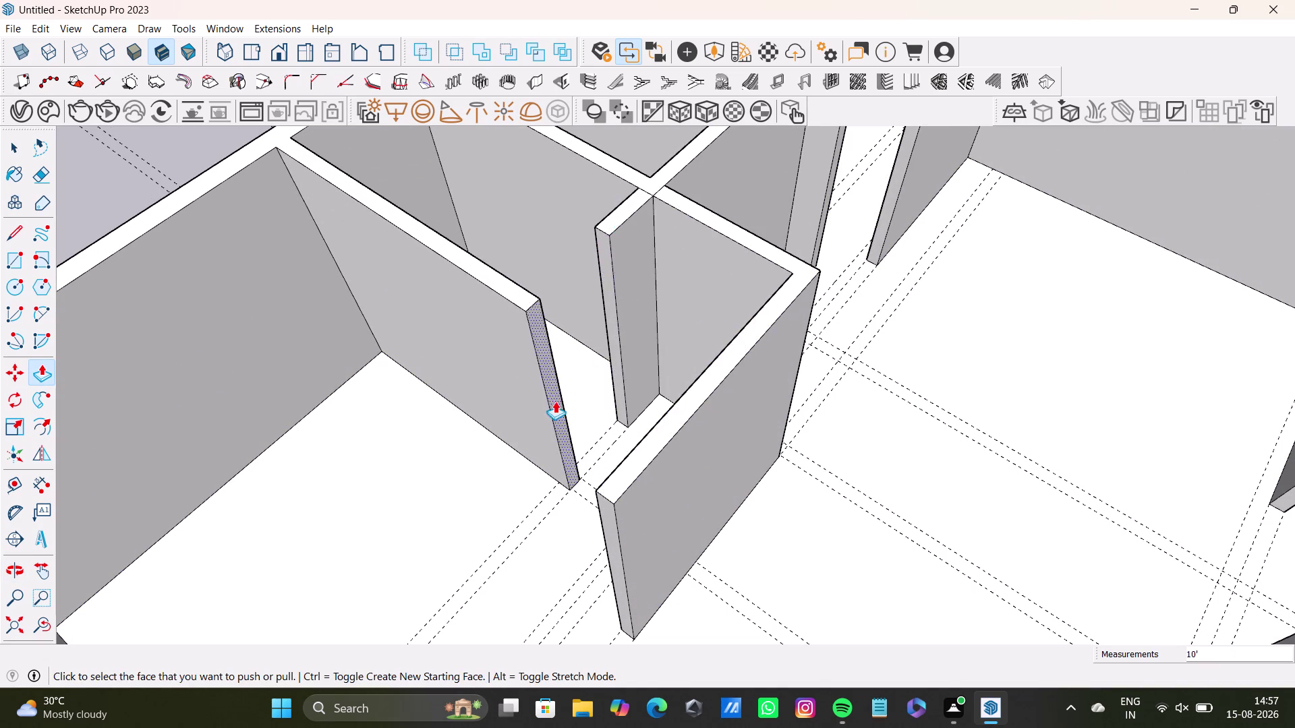
scroll(down, 3)
middle_drag(551, 416, 754, 389)
middle_drag(862, 496, 785, 416)
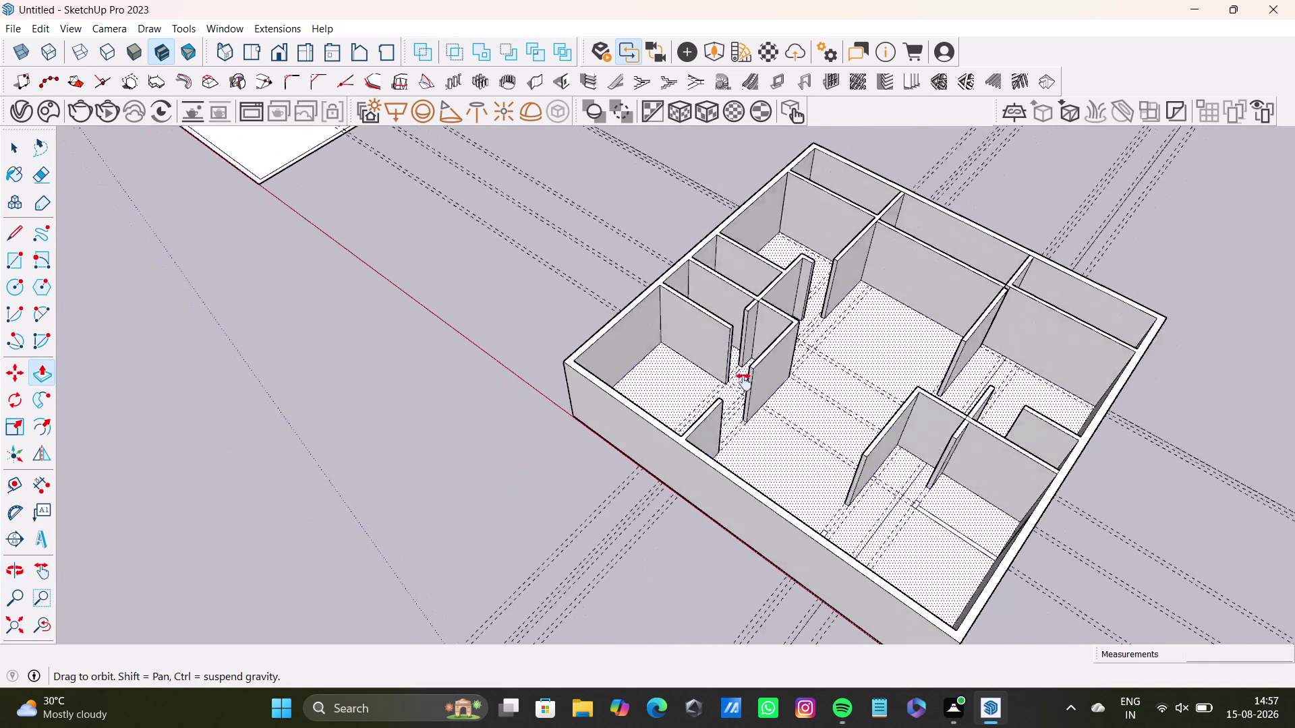
Raise the wall strip joining the outer wall and the short wall footprint to 10 feet.
middle_drag(785, 416, 619, 338)
middle_drag(651, 408, 487, 487)
scroll(up, 3)
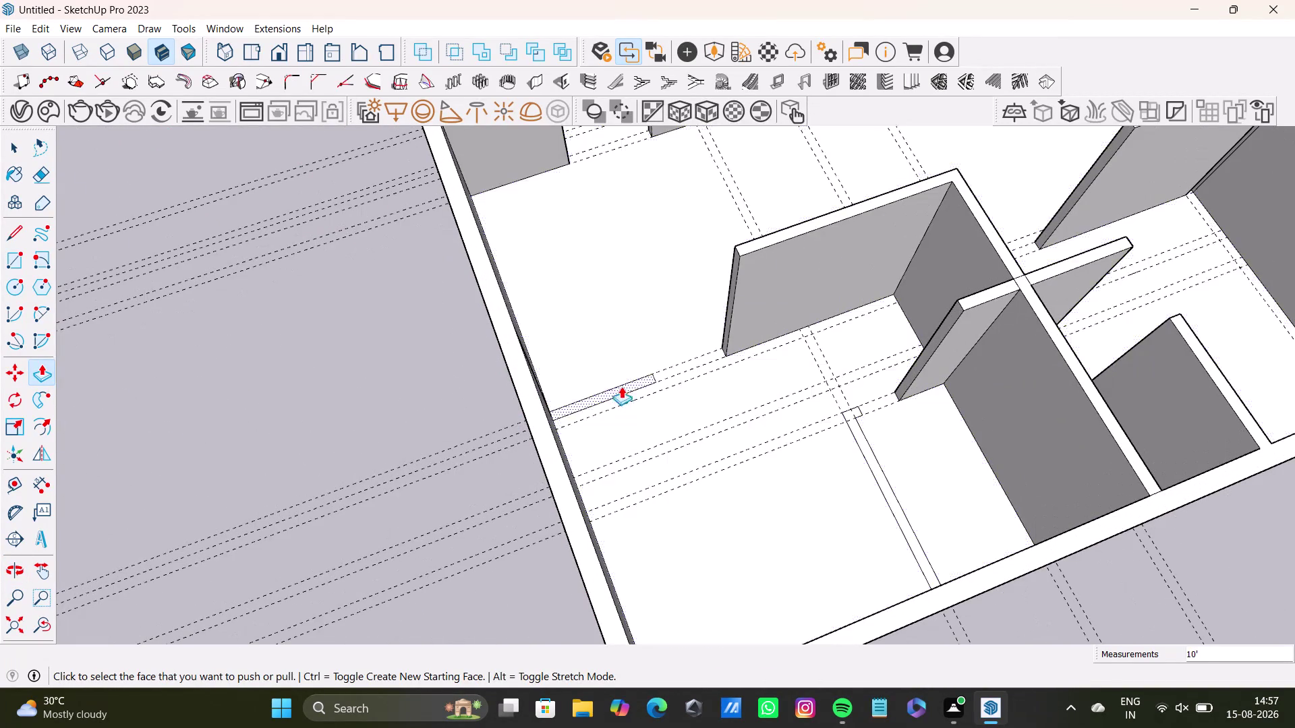
drag(621, 386, 762, 247)
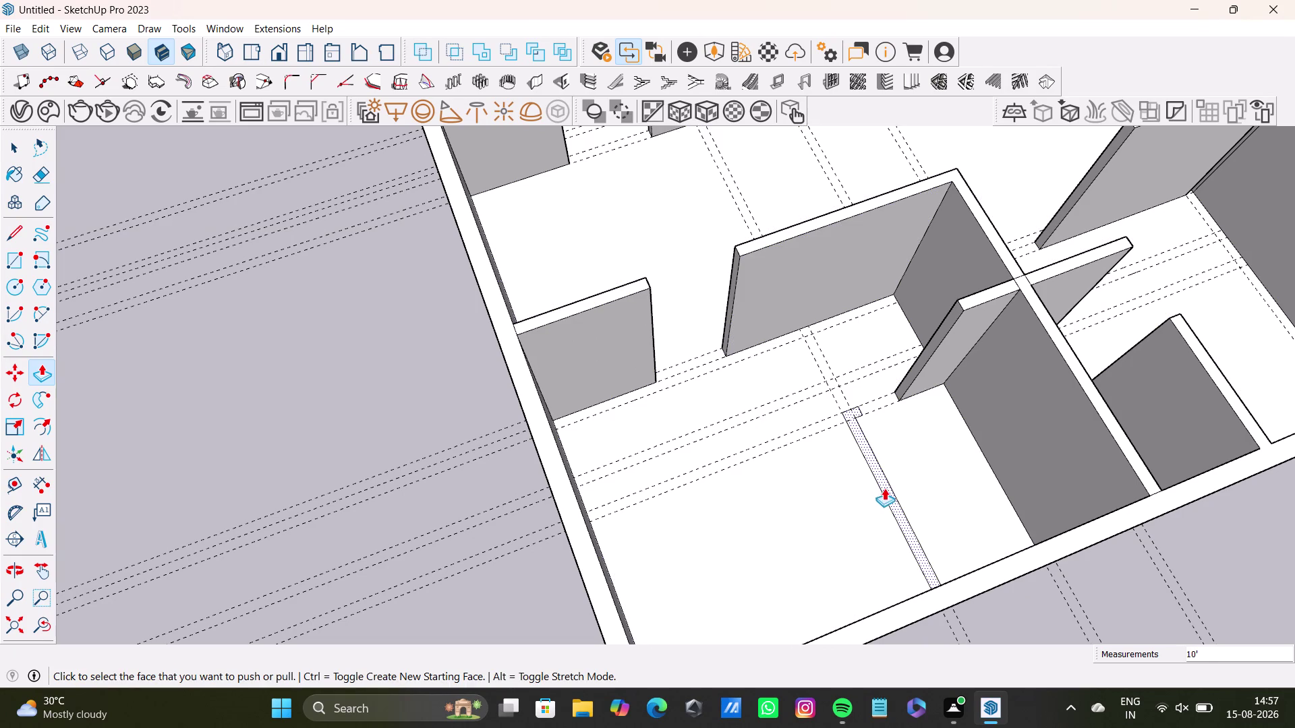
drag(886, 491, 838, 378)
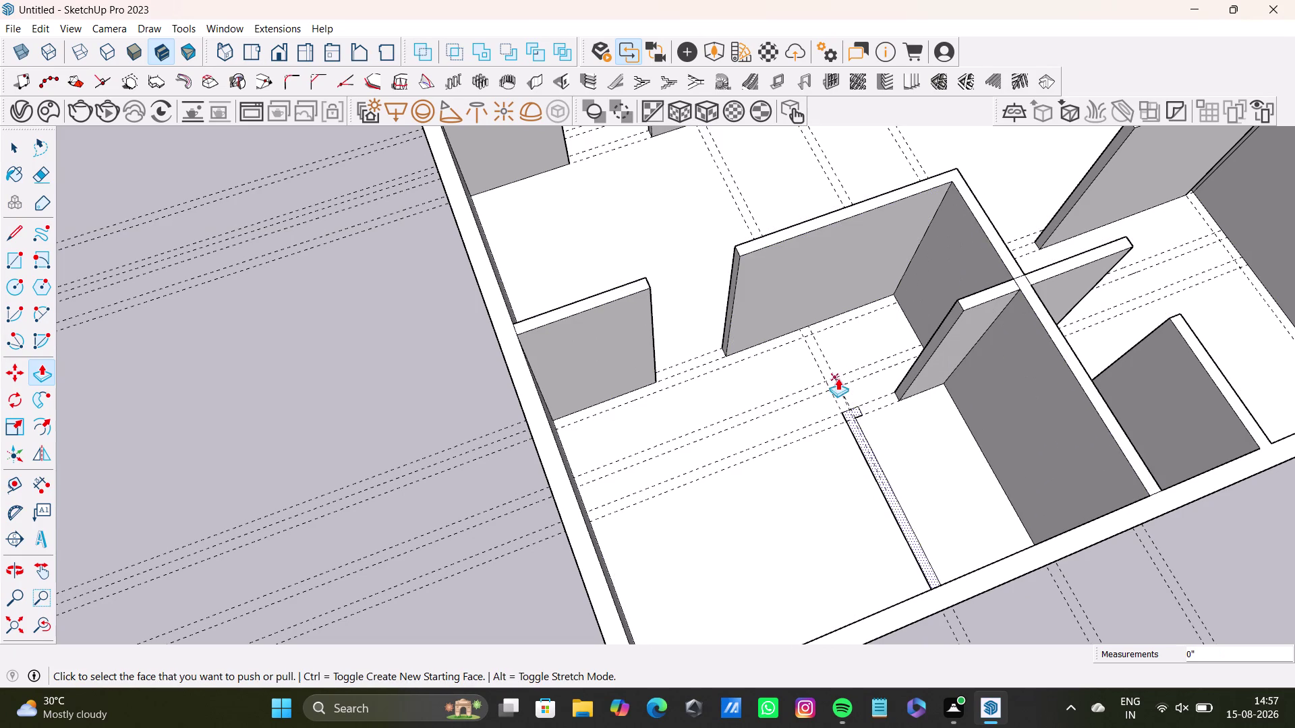
drag(885, 483, 969, 305)
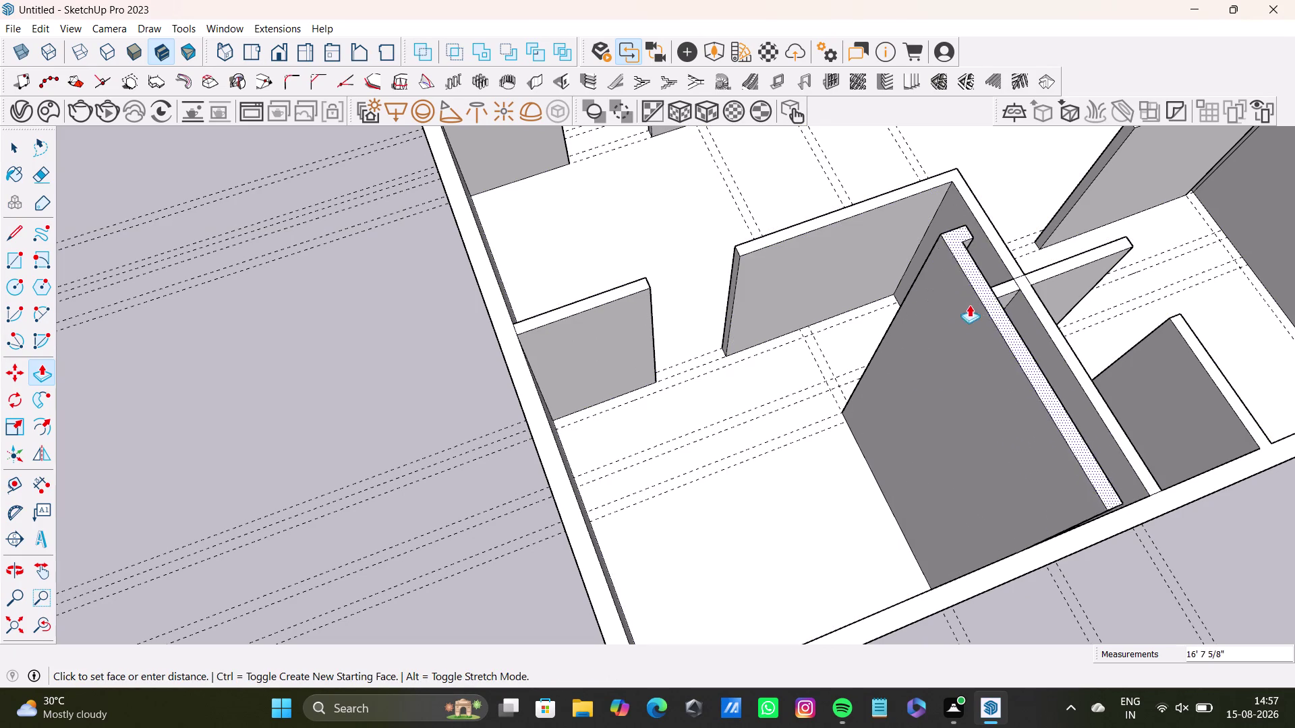
drag(969, 305, 1105, 402)
Extend a wall end face to close the gap between rooms.
scroll(down, 3)
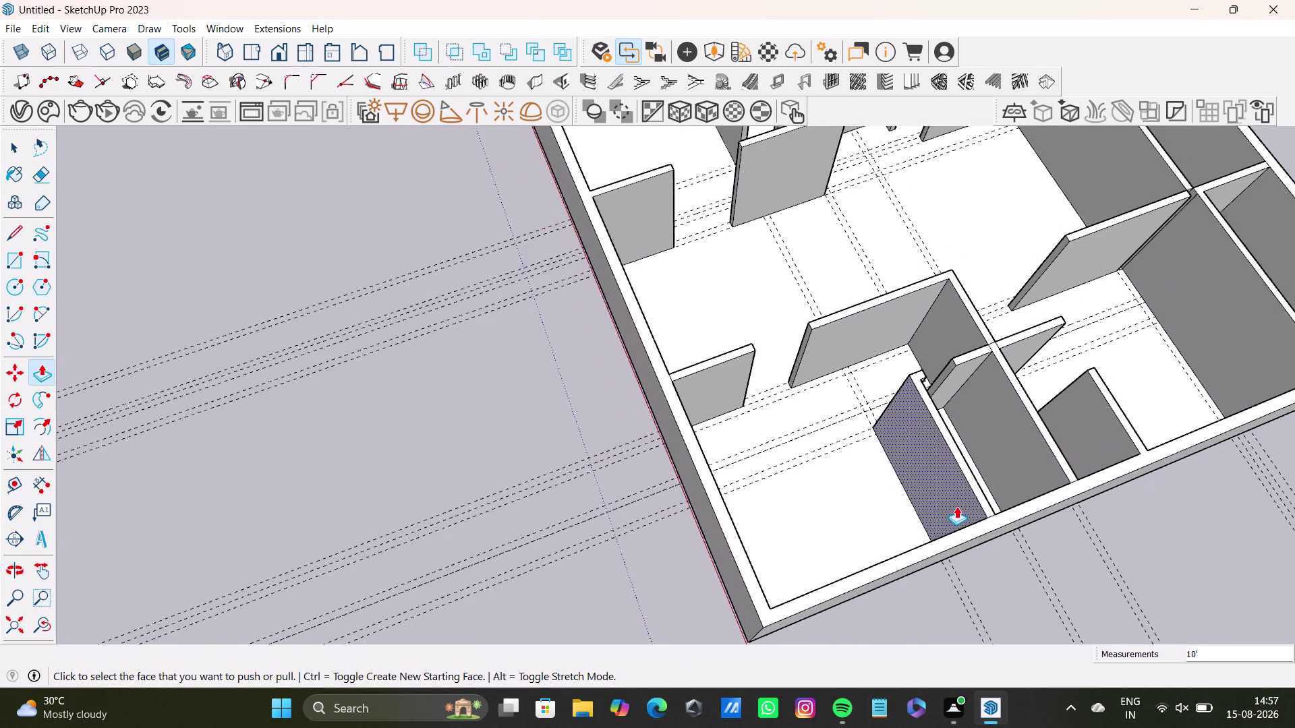
scroll(down, 3)
scroll(down, 3)
middle_drag(959, 439, 744, 479)
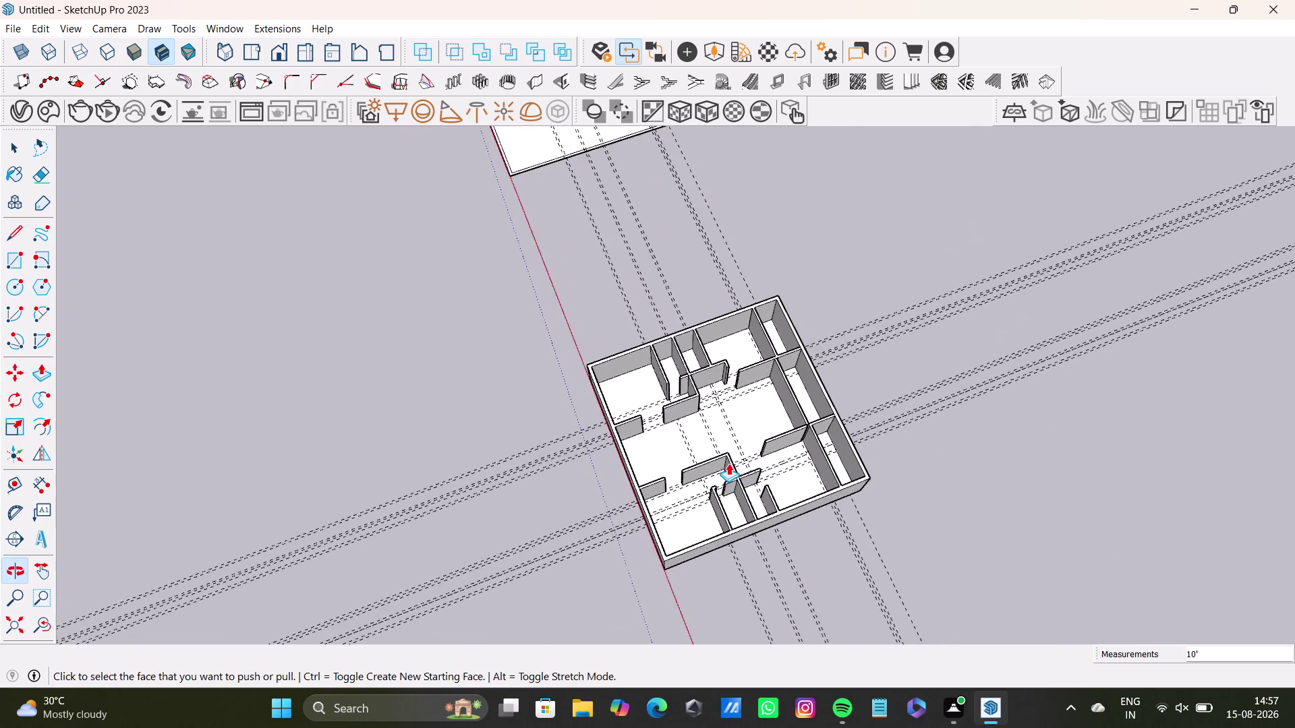
scroll(up, 3)
middle_drag(736, 441, 1170, 522)
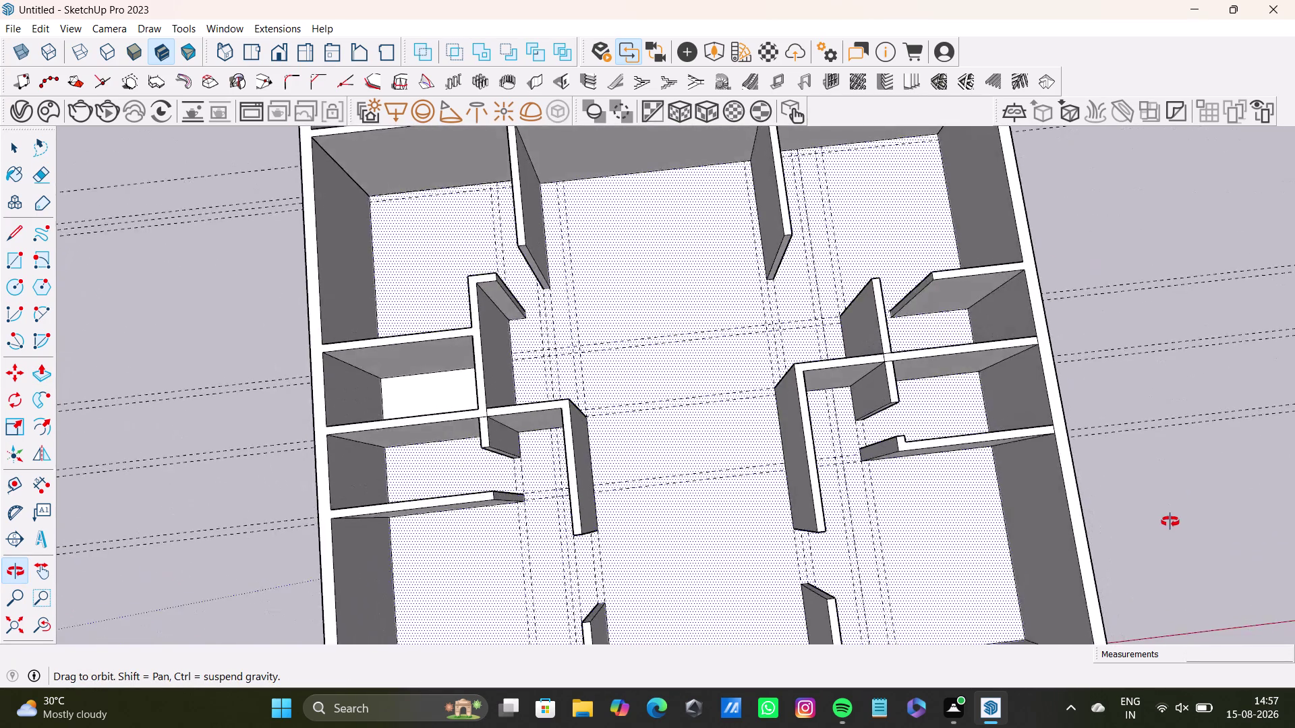
middle_drag(1170, 522, 979, 650)
scroll(up, 3)
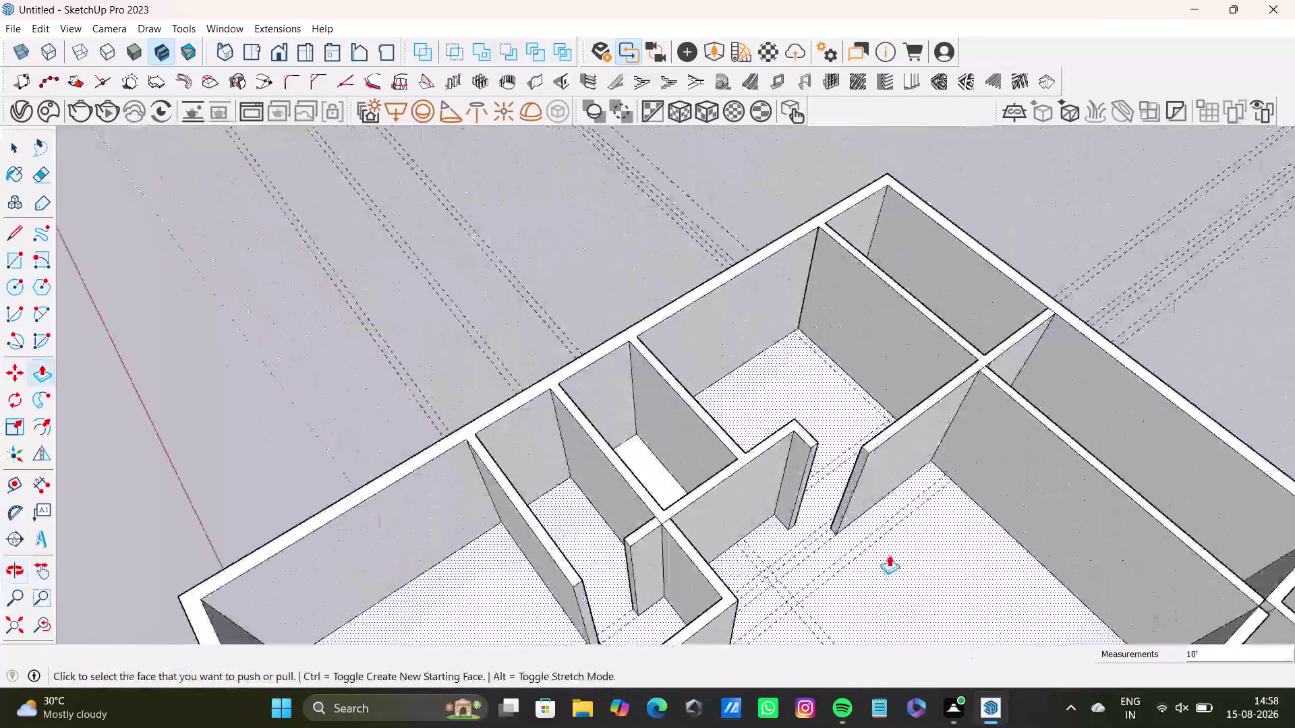
scroll(up, 3)
drag(809, 477, 868, 440)
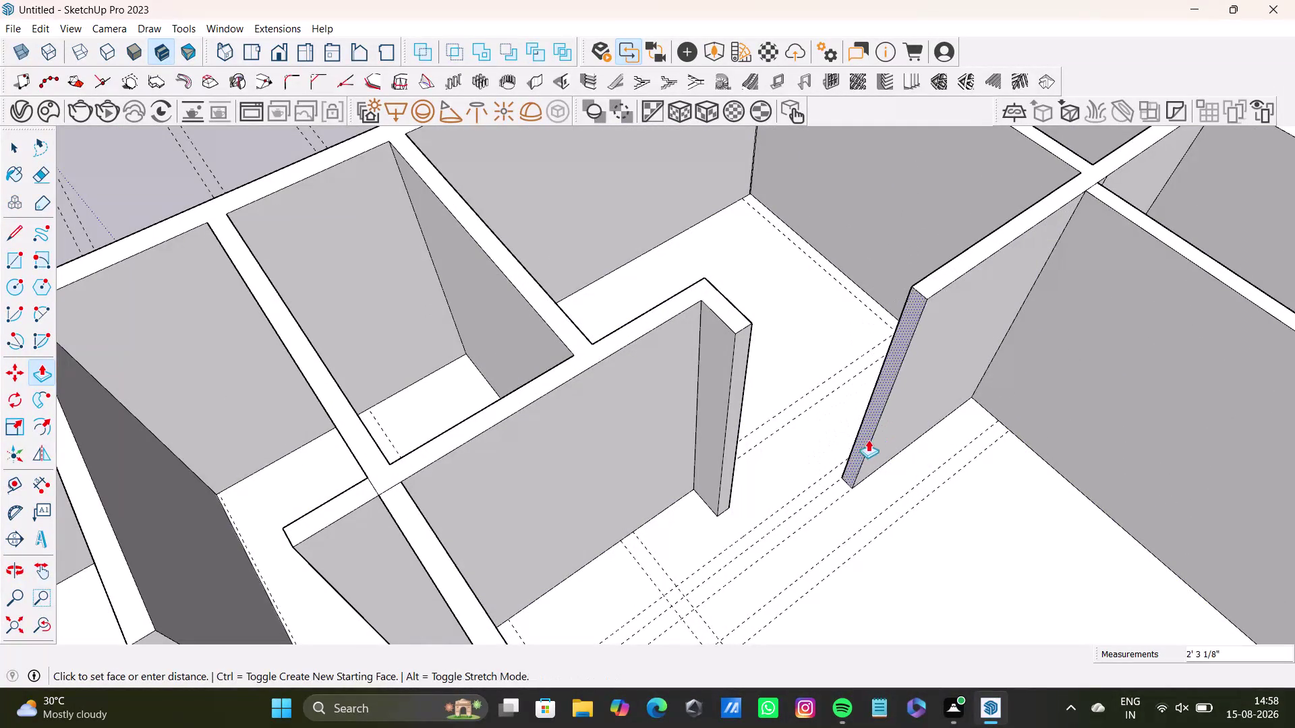
drag(868, 440, 873, 436)
scroll(down, 3)
middle_drag(829, 490, 855, 503)
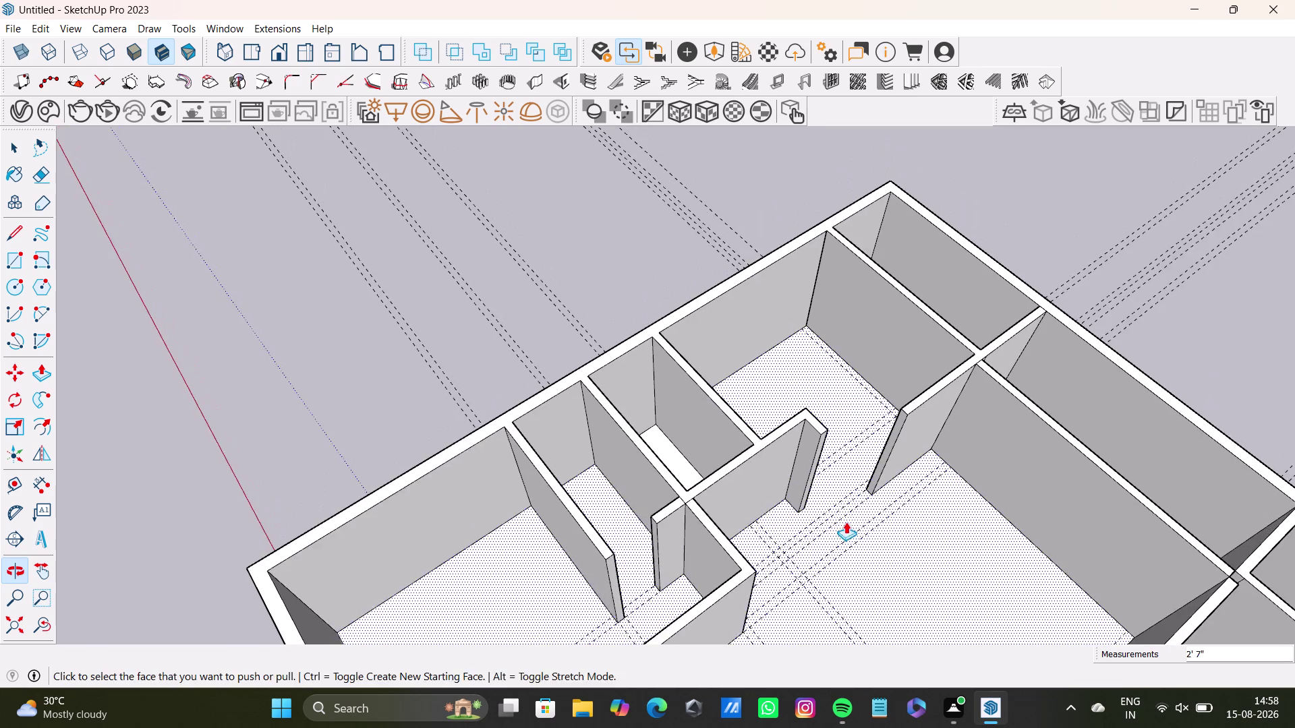
Push the L-shaped wall's end slightly outward.
middle_drag(849, 526, 700, 508)
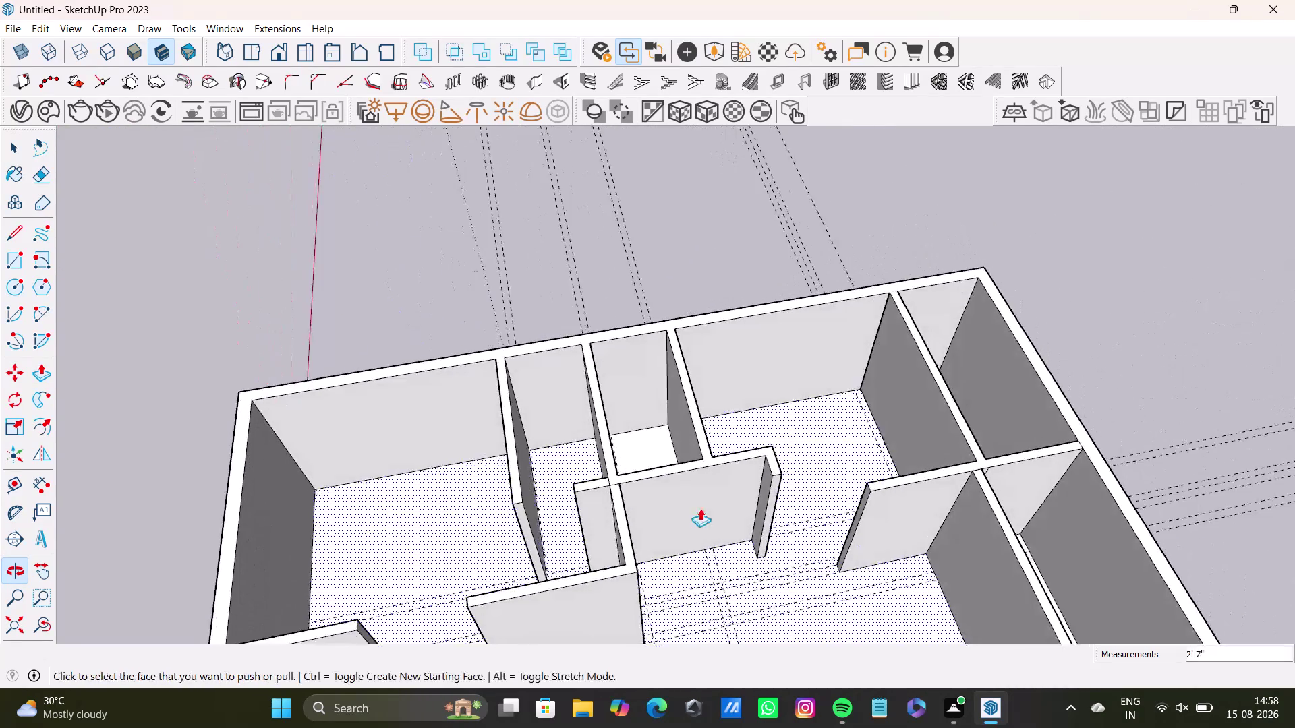
scroll(up, 3)
drag(784, 512, 782, 495)
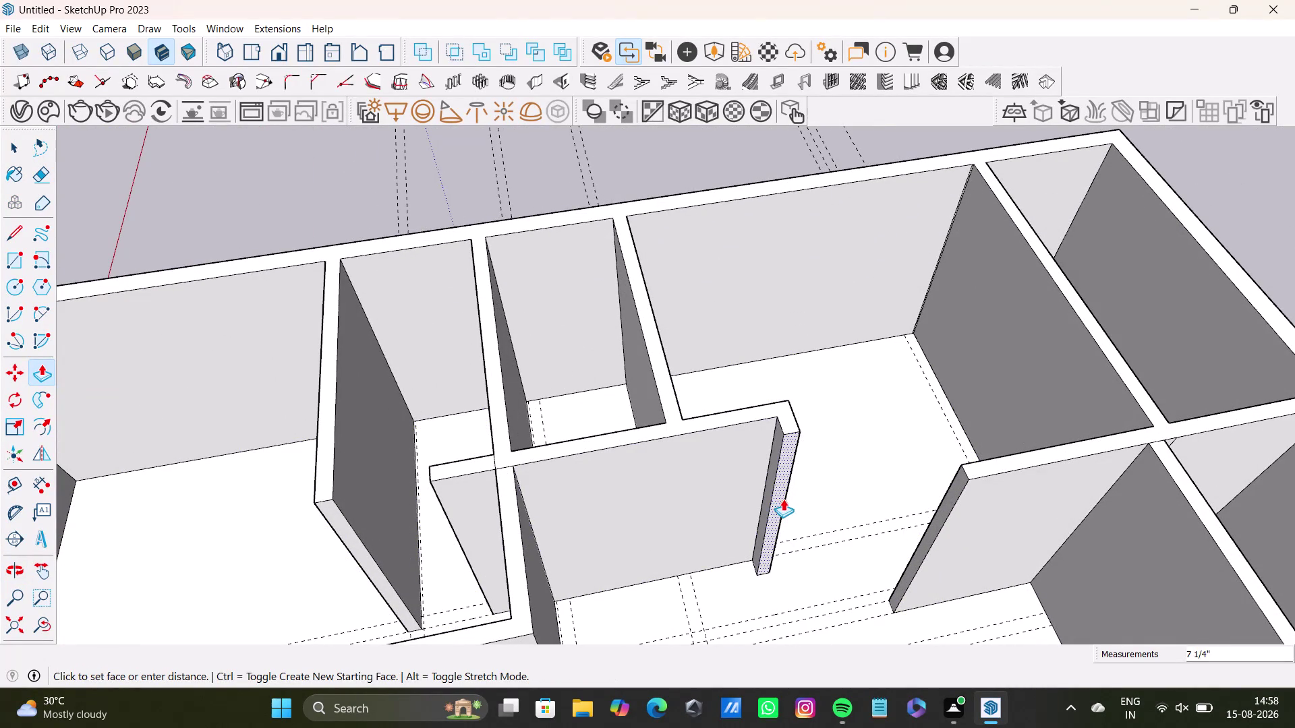
drag(783, 495, 787, 519)
scroll(down, 3)
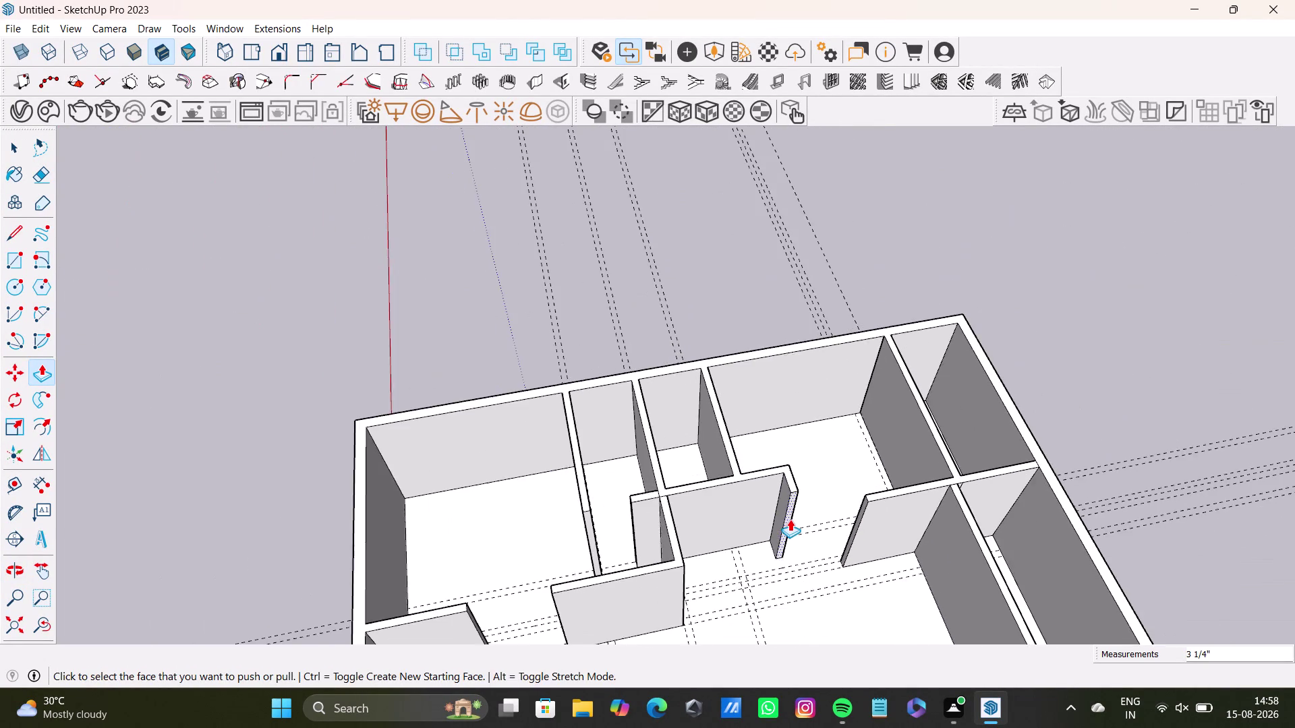
Orbit around the house model to review the walled rooms.
middle_drag(789, 520, 998, 679)
scroll(down, 3)
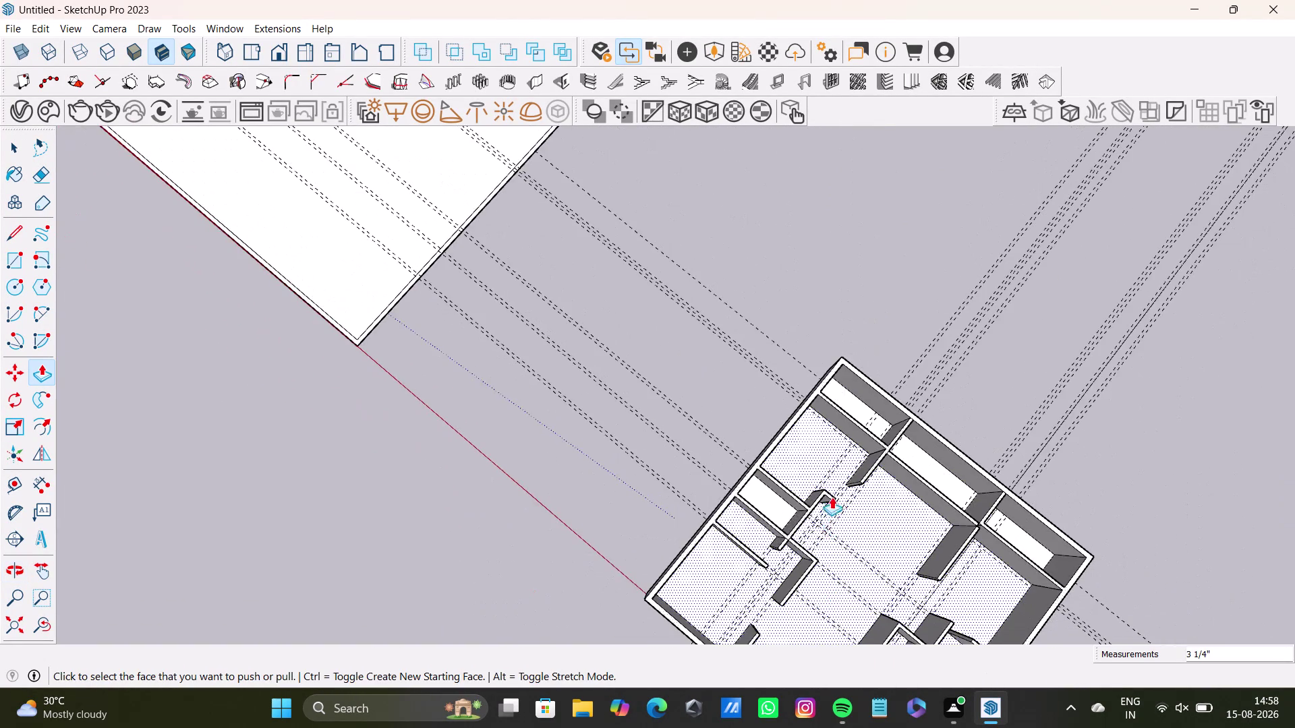
middle_drag(831, 495, 642, 484)
middle_drag(640, 514, 928, 543)
middle_drag(703, 571, 731, 380)
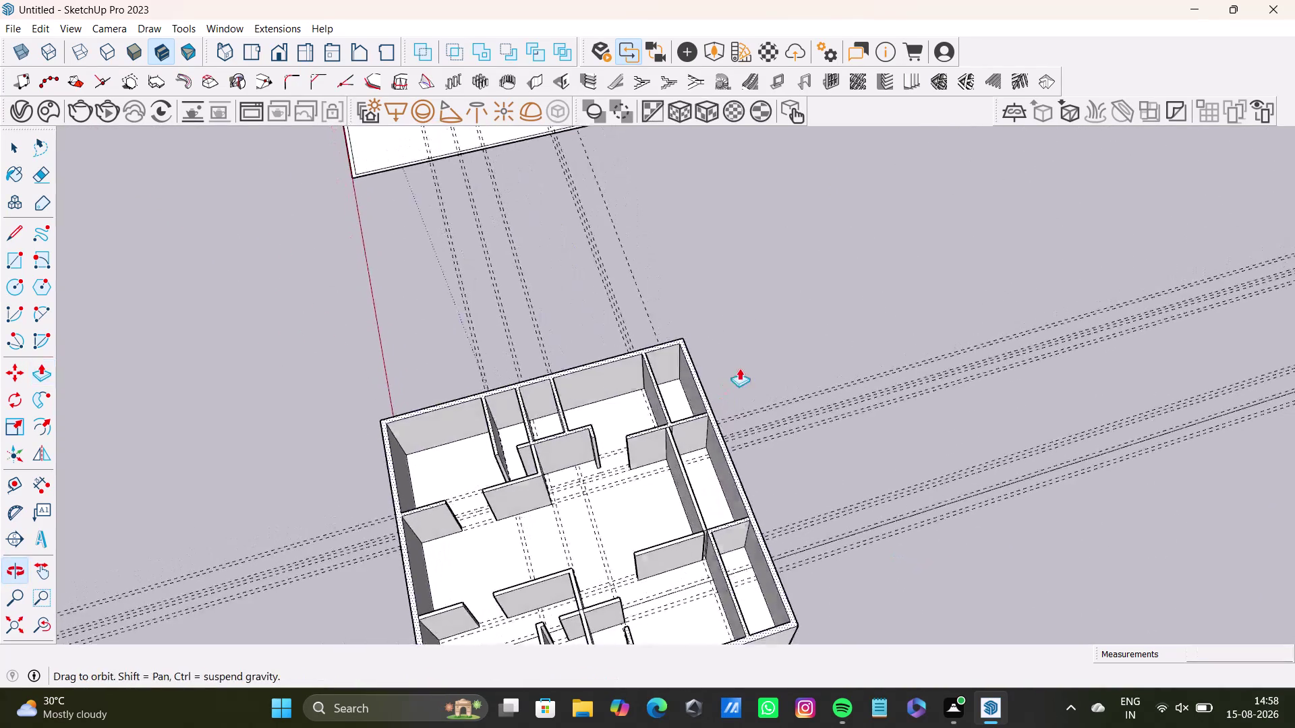
middle_drag(646, 521, 826, 420)
middle_drag(683, 531, 991, 538)
middle_drag(930, 571, 929, 668)
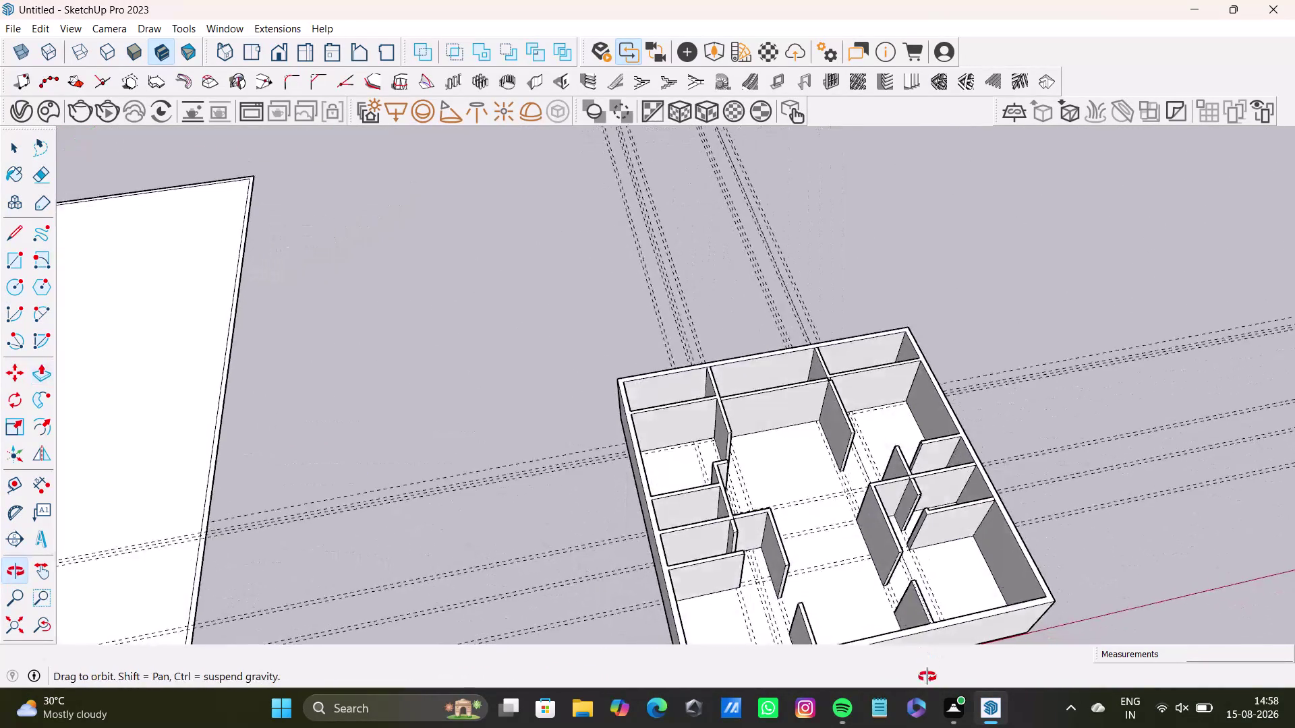
middle_drag(928, 667, 924, 696)
middle_drag(837, 581, 788, 435)
middle_drag(833, 487, 707, 414)
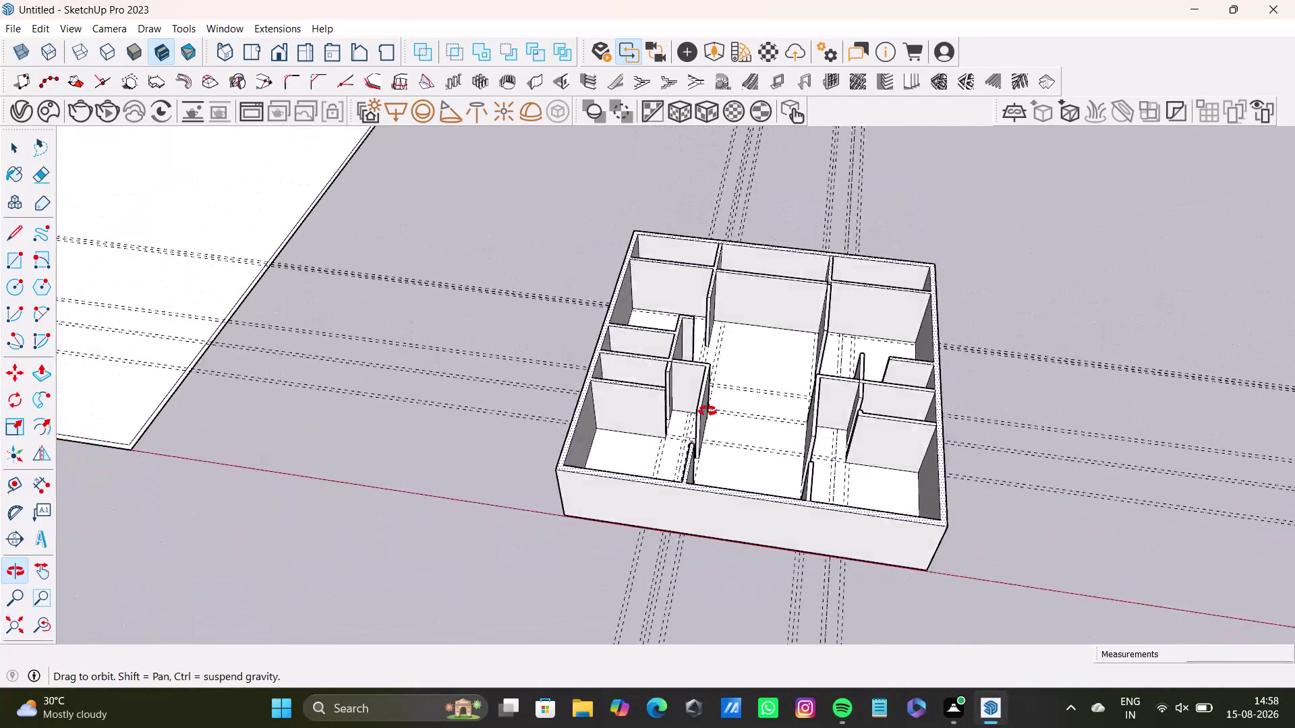
middle_drag(707, 414, 492, 494)
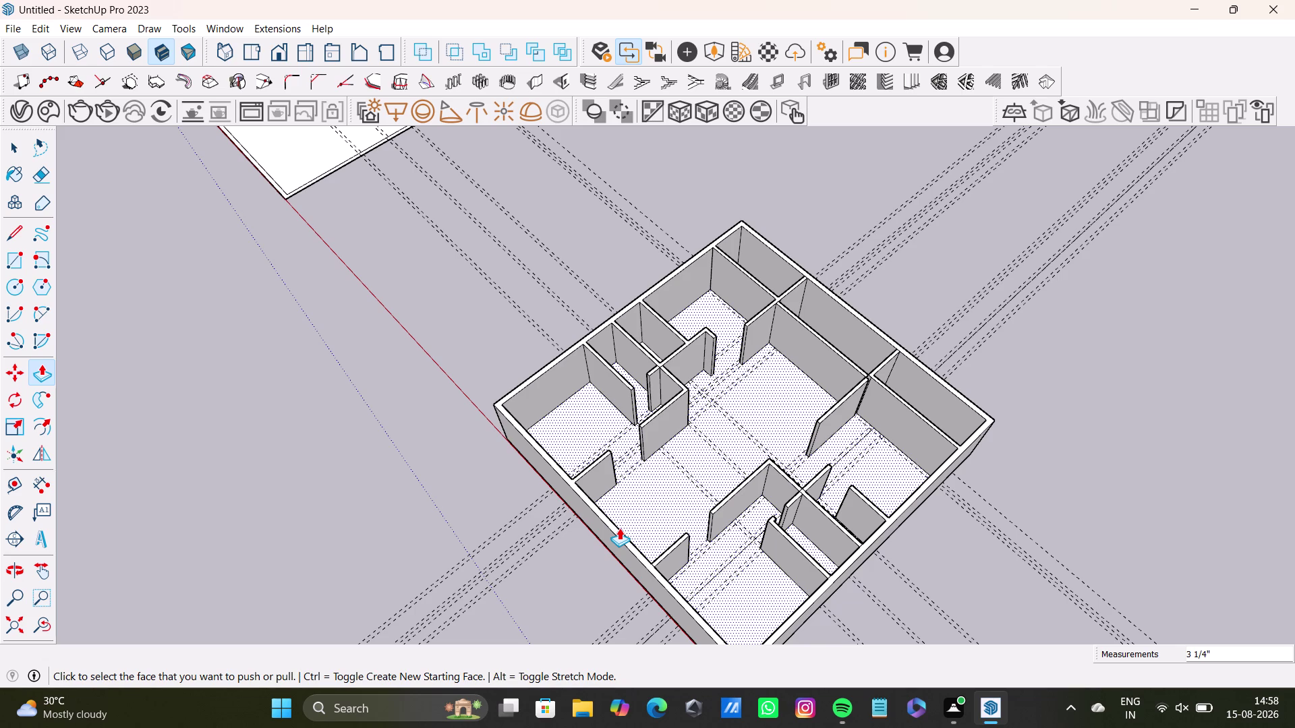
Push/pull a partition's end face so it reaches the crossing wall.
scroll(up, 3)
scroll(up, 3)
middle_drag(920, 382, 724, 377)
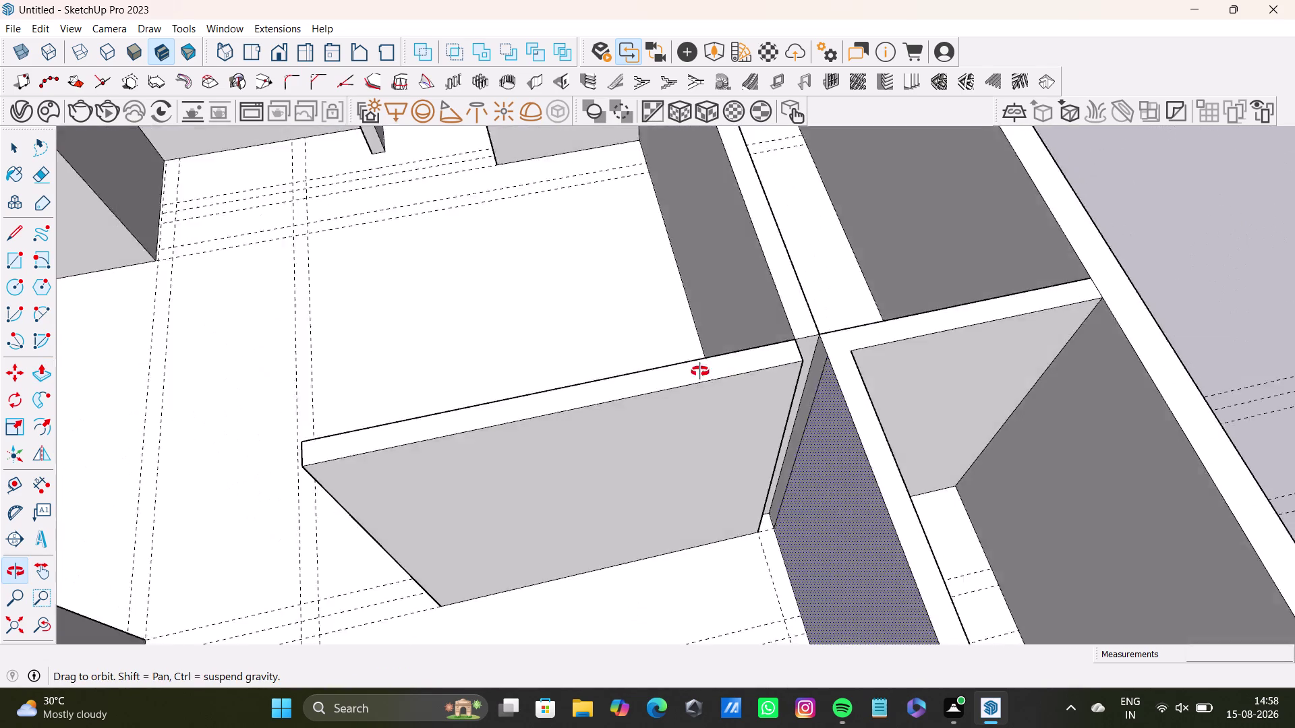
middle_drag(724, 378, 698, 370)
scroll(up, 3)
middle_drag(784, 401, 620, 377)
scroll(up, 3)
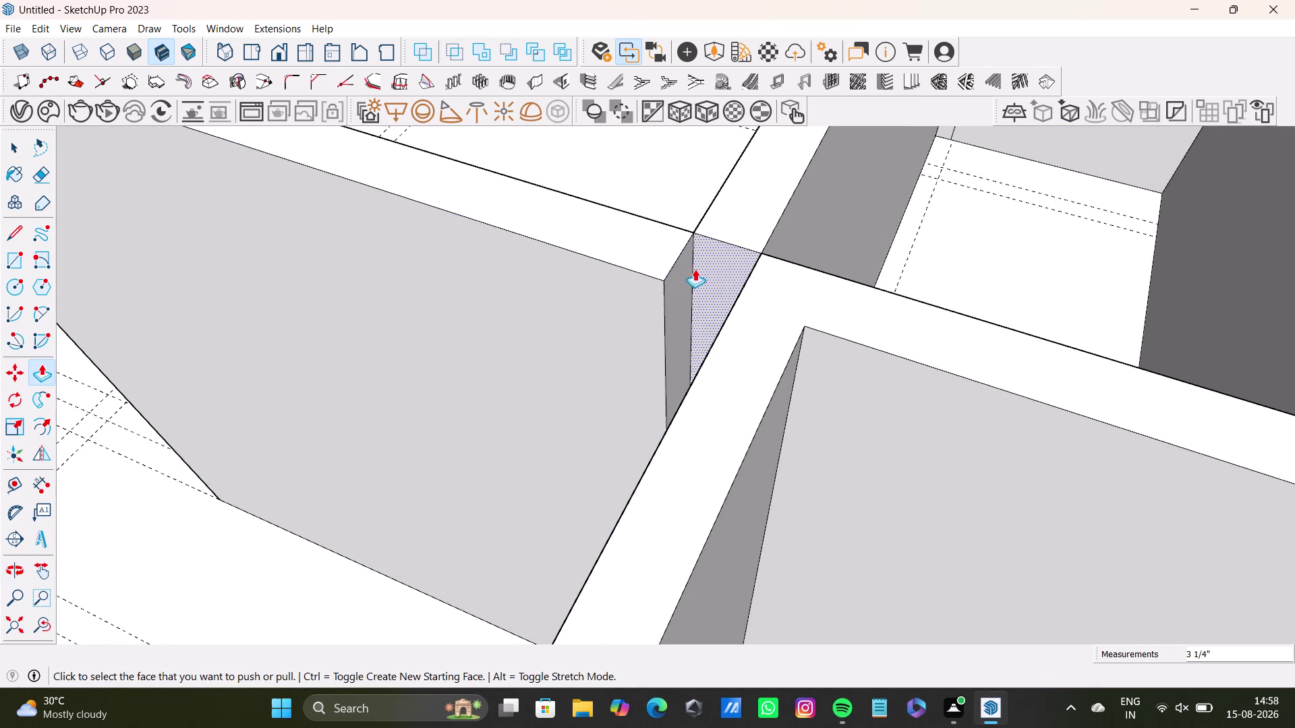
drag(683, 283, 777, 308)
key(space)
Extend the end face of another wall at a second junction slightly with Push/Pull.
scroll(down, 3)
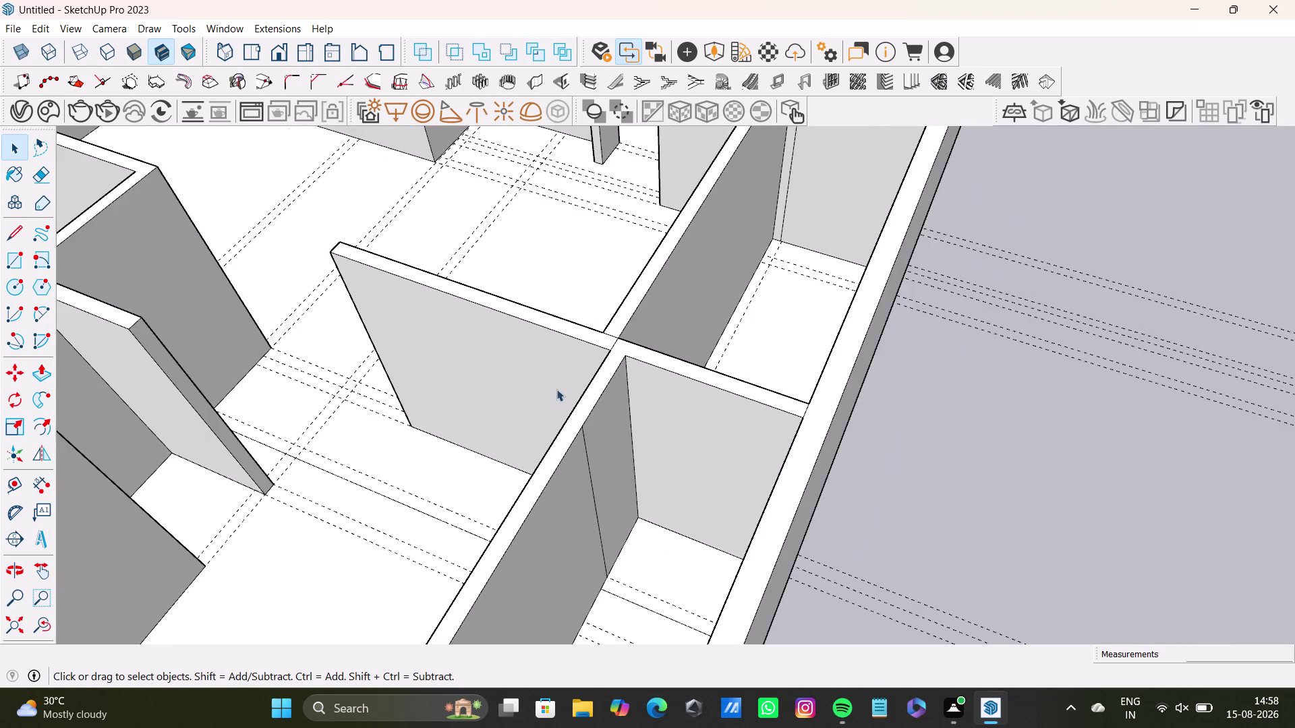
middle_drag(547, 428, 949, 412)
middle_drag(889, 480, 853, 291)
scroll(up, 3)
middle_drag(774, 432, 853, 328)
scroll(down, 3)
scroll(down, 3)
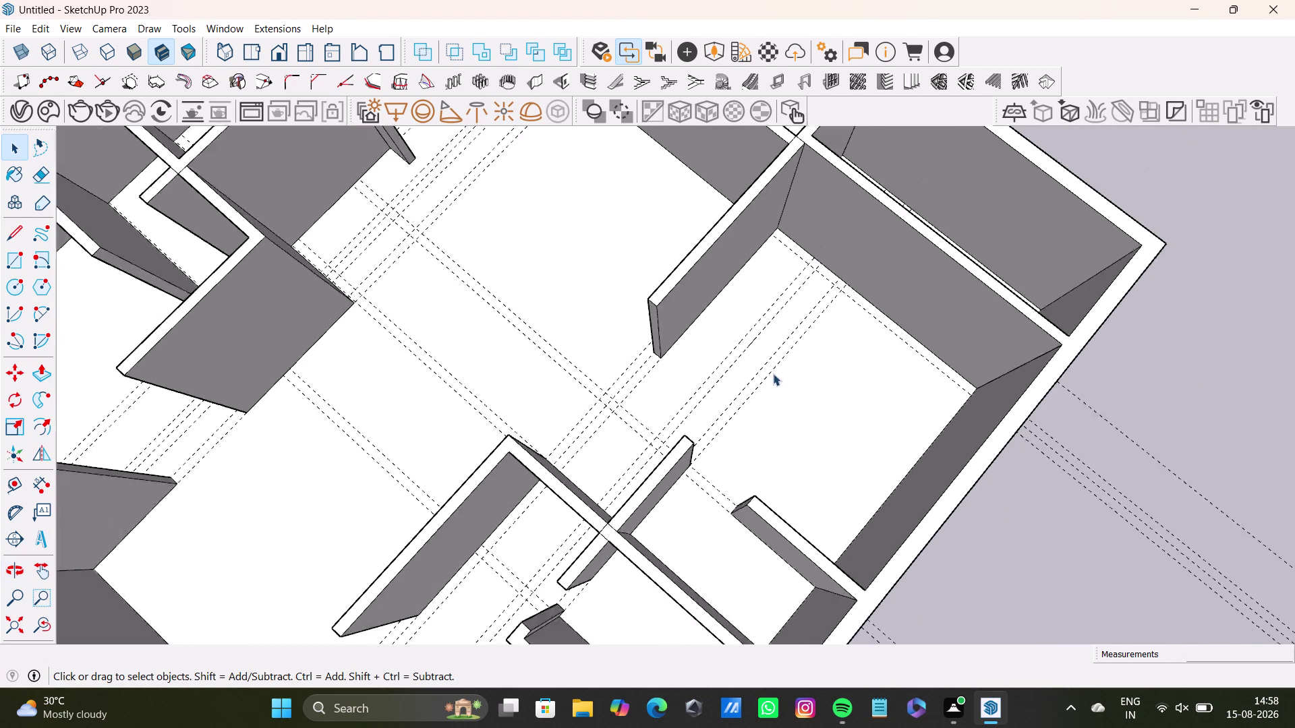
scroll(down, 3)
middle_drag(809, 421, 942, 353)
middle_drag(864, 440, 1017, 477)
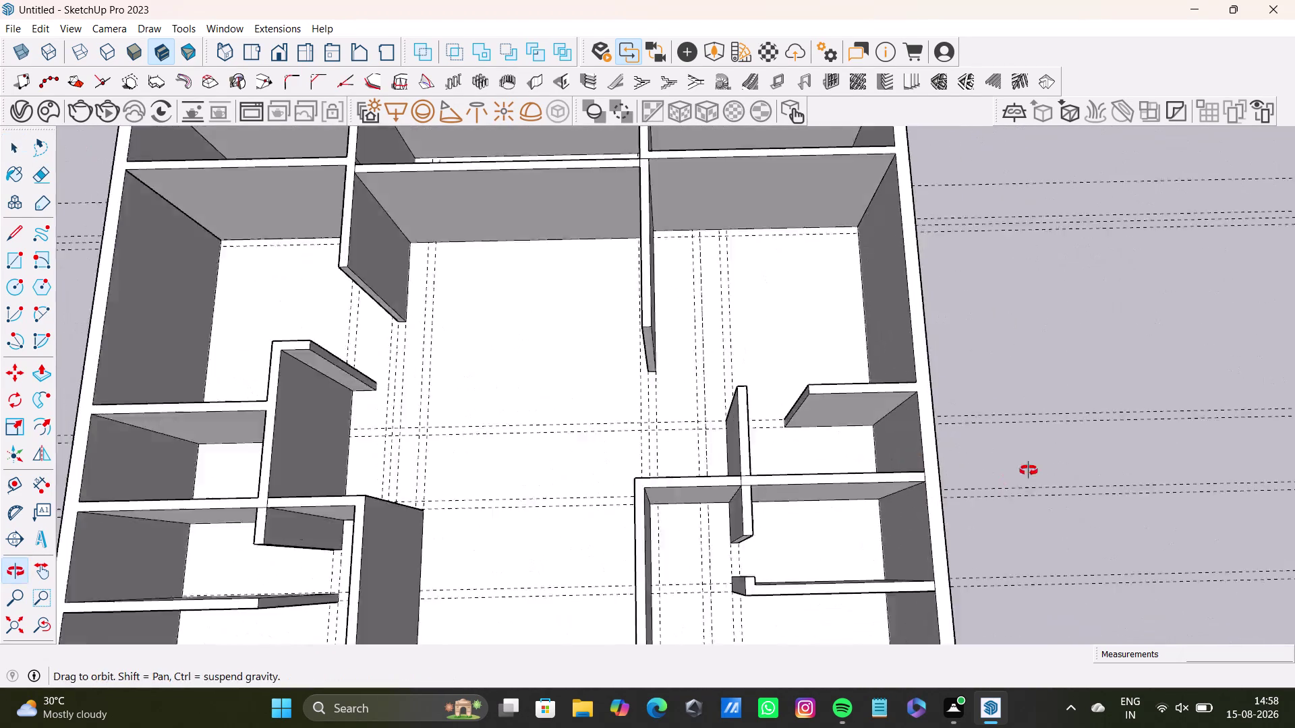
middle_drag(1017, 477, 1052, 450)
middle_drag(841, 423, 1048, 400)
middle_drag(799, 345, 973, 415)
middle_drag(645, 296, 799, 309)
scroll(up, 3)
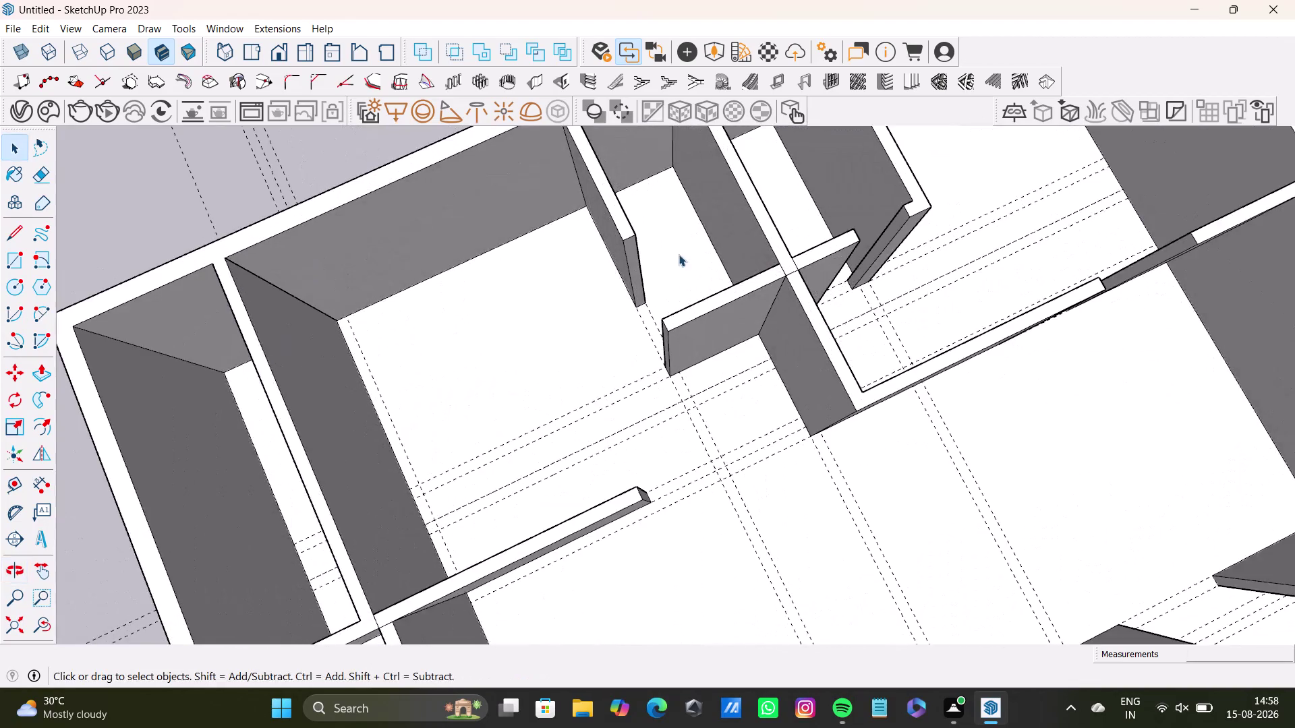
scroll(up, 3)
click(635, 261)
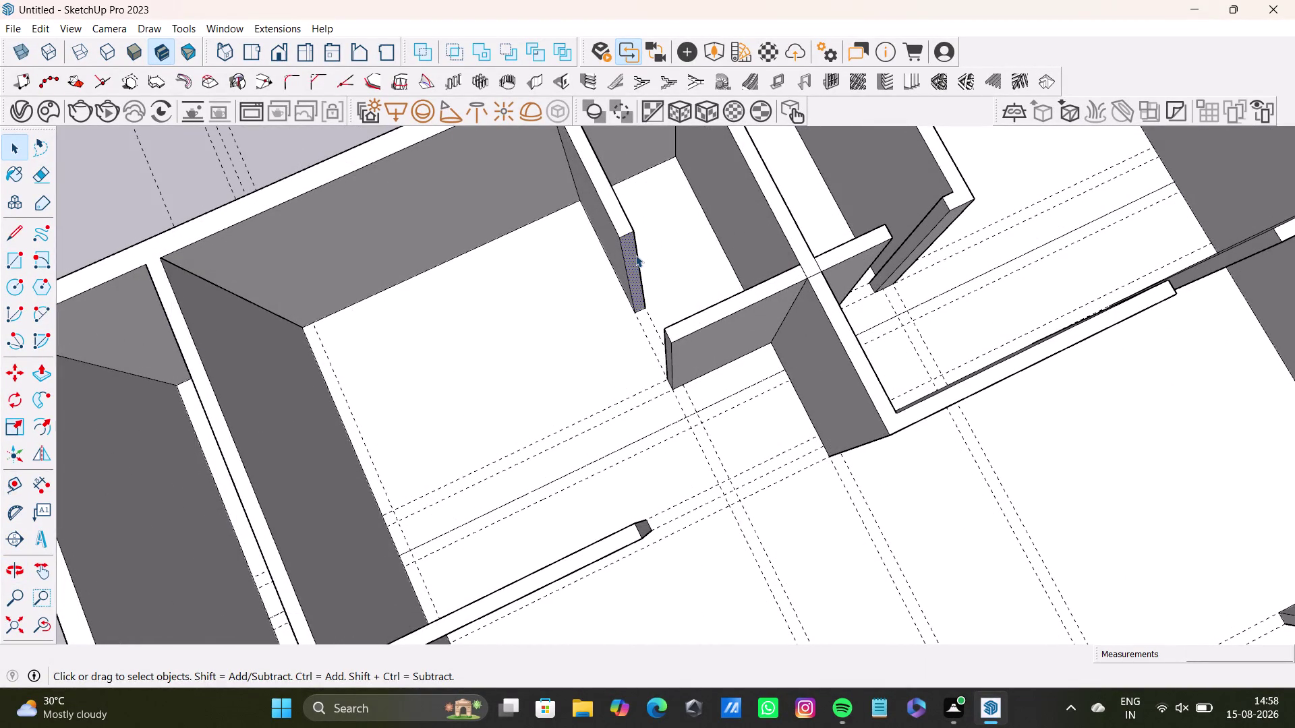
key(p)
drag(635, 255, 637, 248)
key(space)
scroll(down, 3)
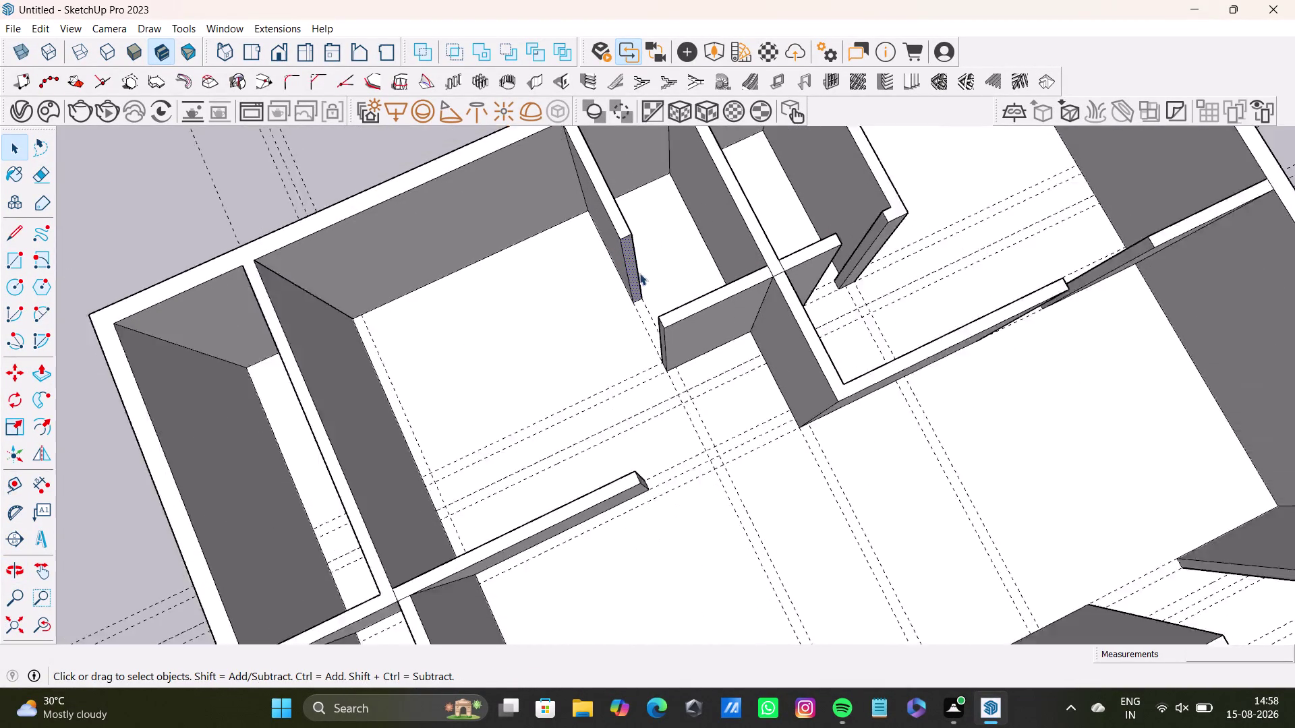
scroll(down, 3)
middle_drag(759, 355, 501, 263)
middle_drag(743, 375, 464, 410)
scroll(down, 3)
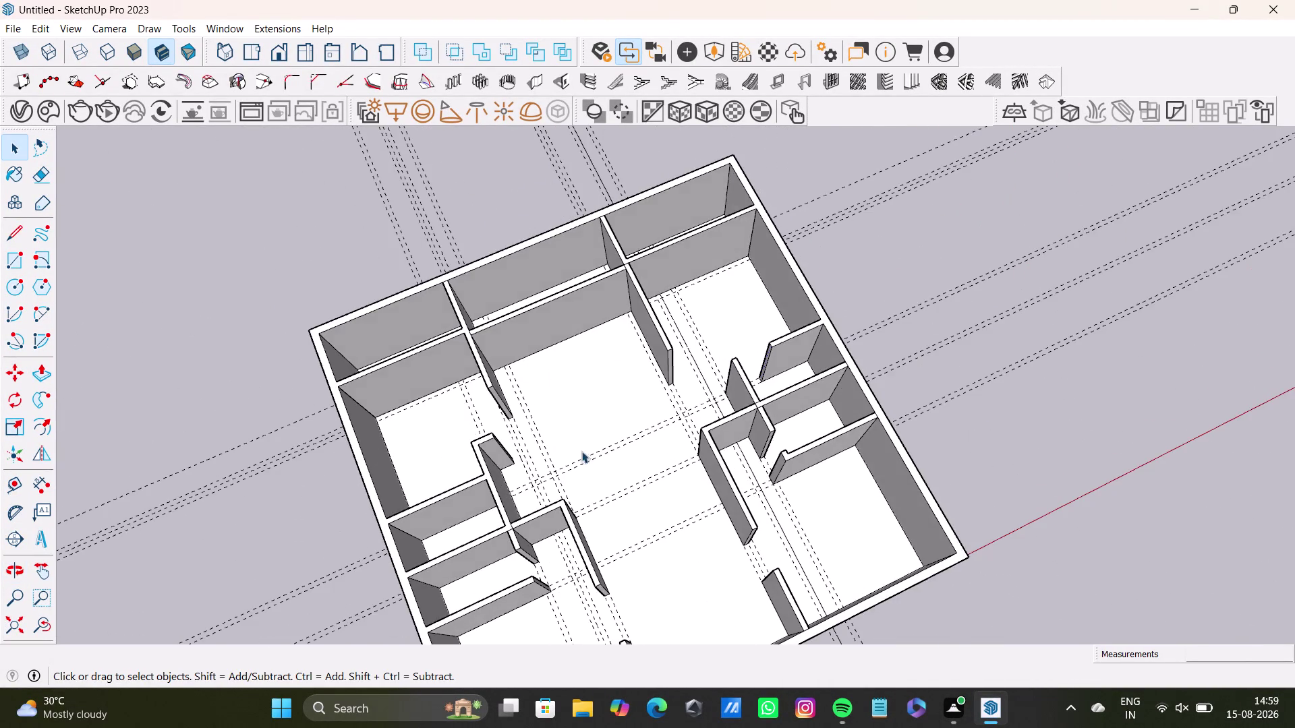
scroll(down, 3)
middle_drag(652, 502, 522, 440)
scroll(up, 3)
middle_drag(546, 407, 388, 388)
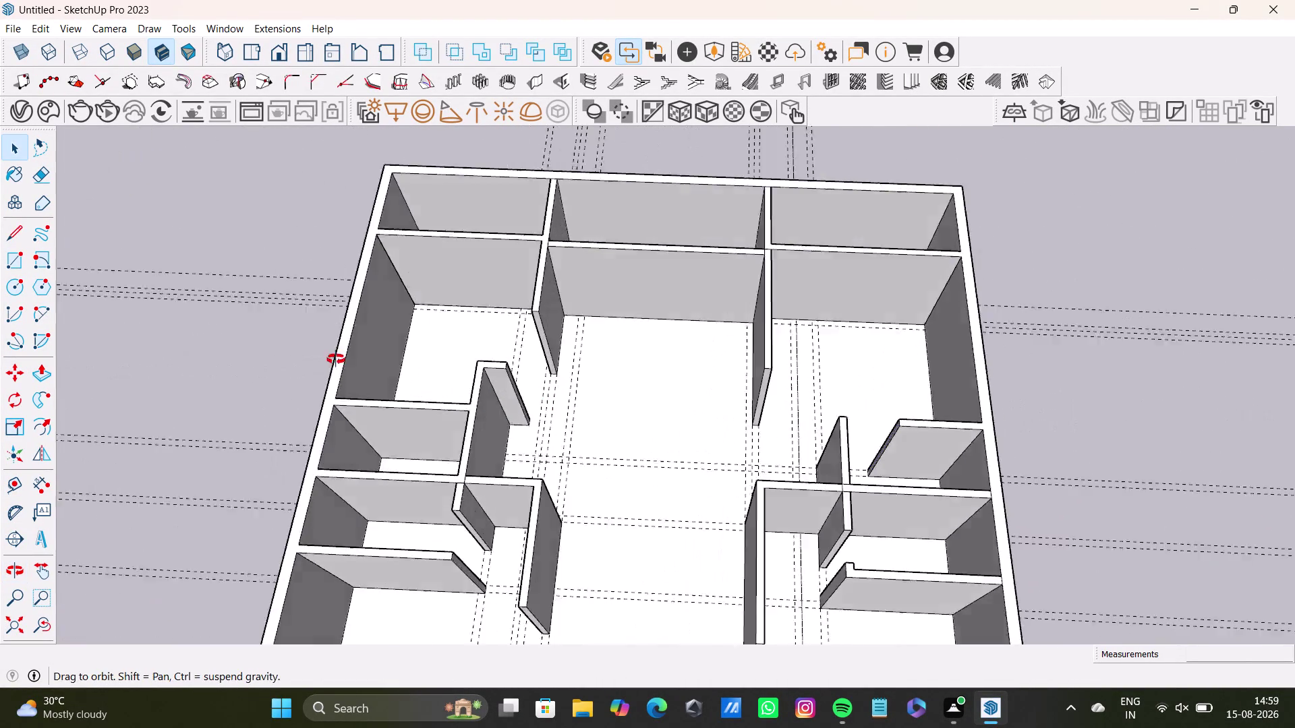
middle_drag(388, 387, 322, 247)
scroll(up, 3)
middle_drag(489, 389, 678, 380)
scroll(up, 3)
middle_drag(609, 404, 650, 426)
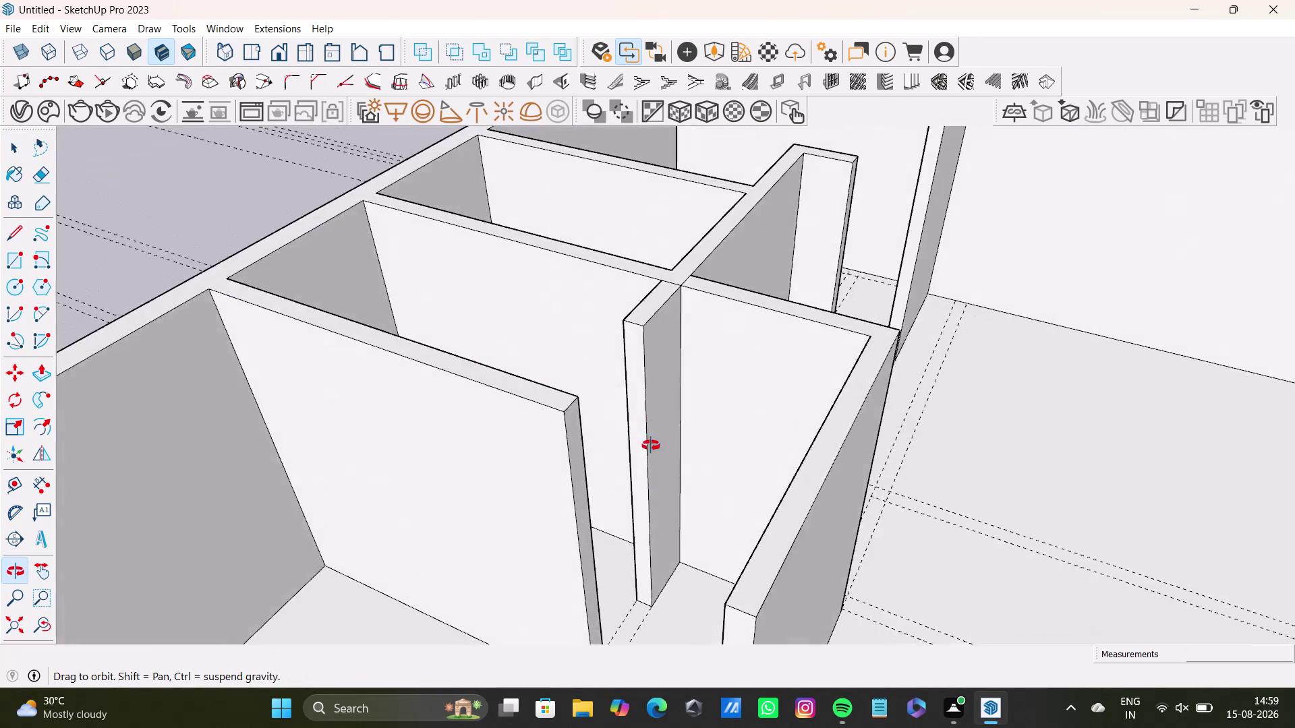
middle_drag(649, 426, 736, 597)
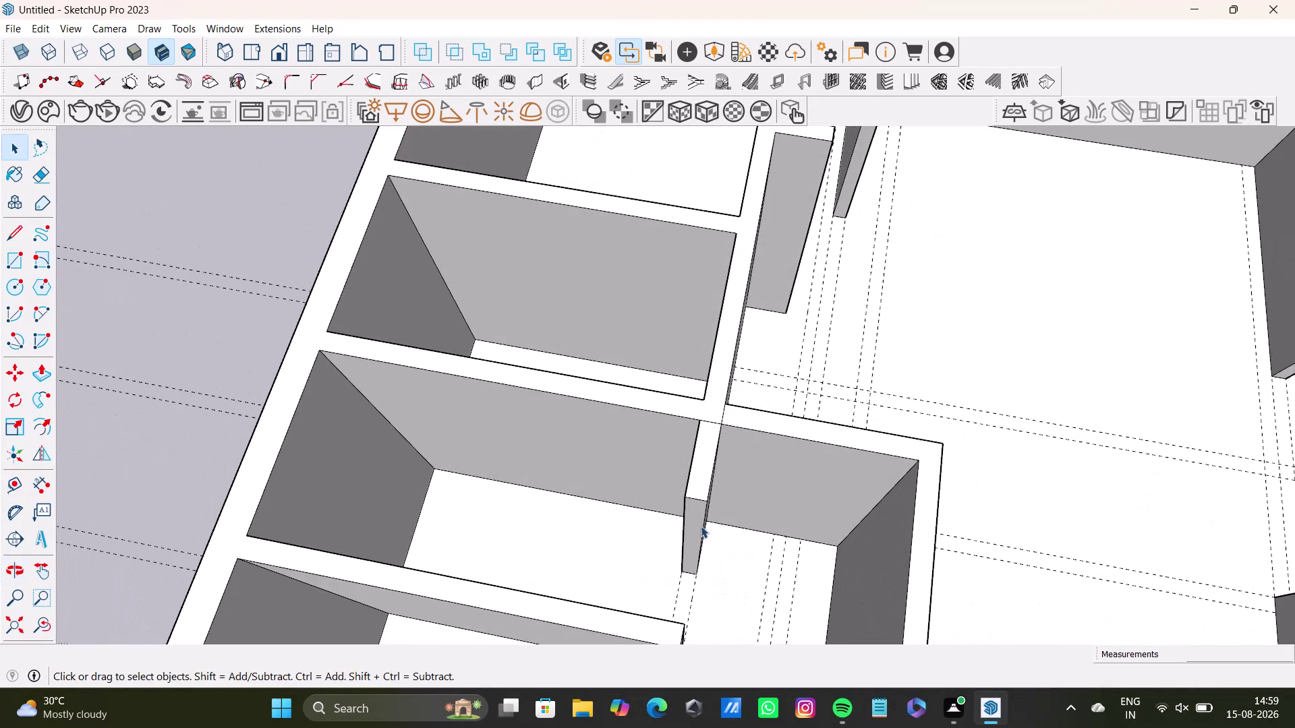
click(695, 522)
key(p)
drag(696, 518, 696, 517)
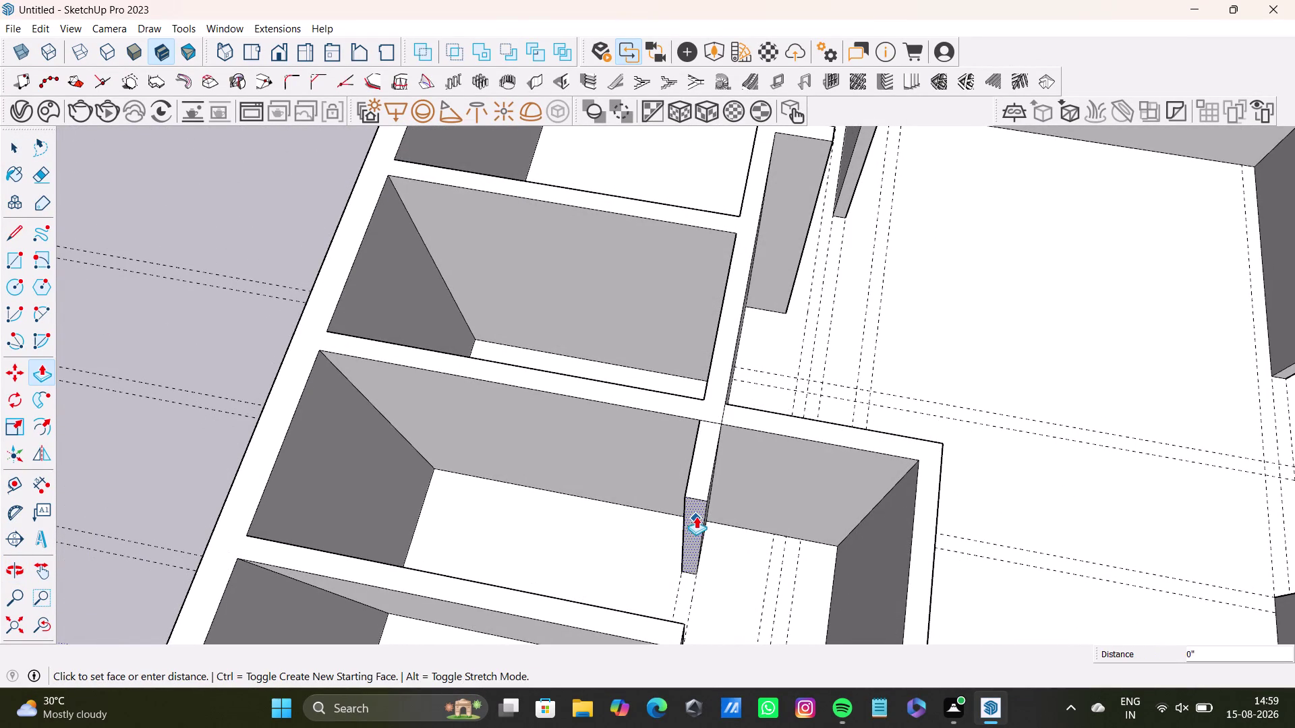
drag(696, 517, 701, 485)
key(space)
scroll(down, 3)
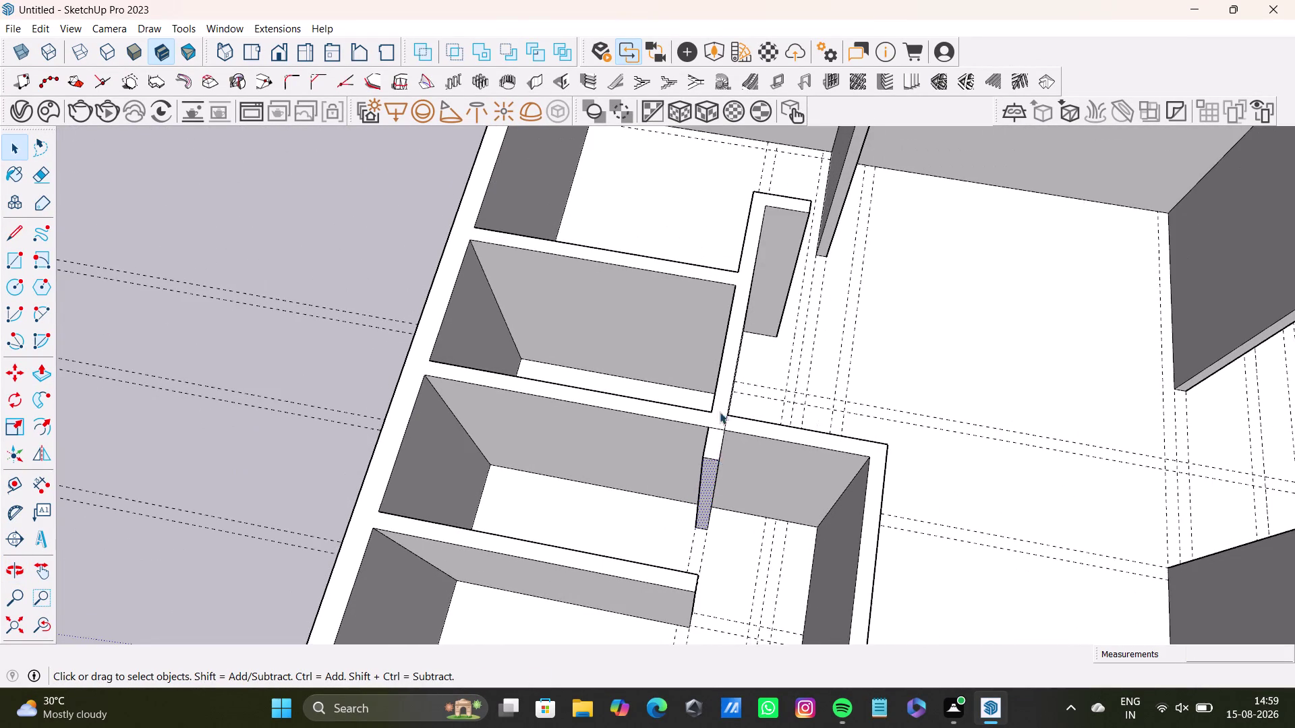
middle_drag(720, 412, 629, 577)
scroll(down, 3)
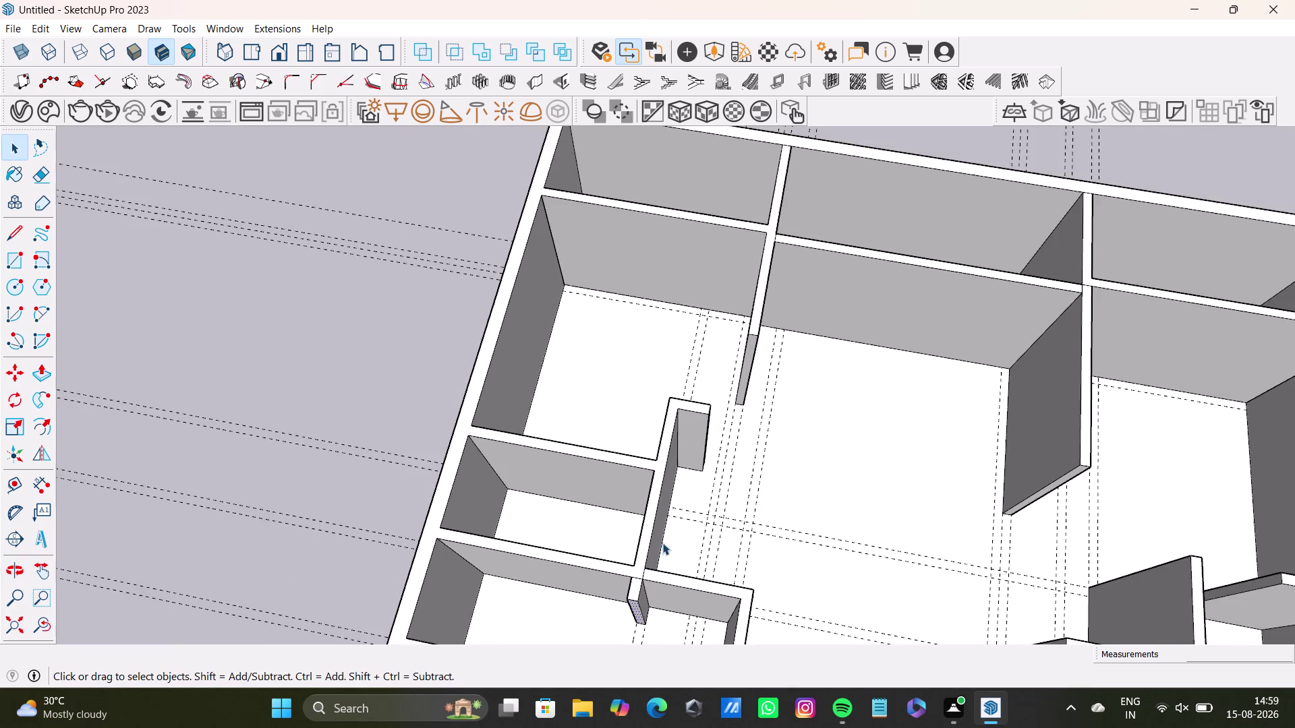
middle_drag(673, 487, 700, 418)
middle_drag(692, 537, 665, 548)
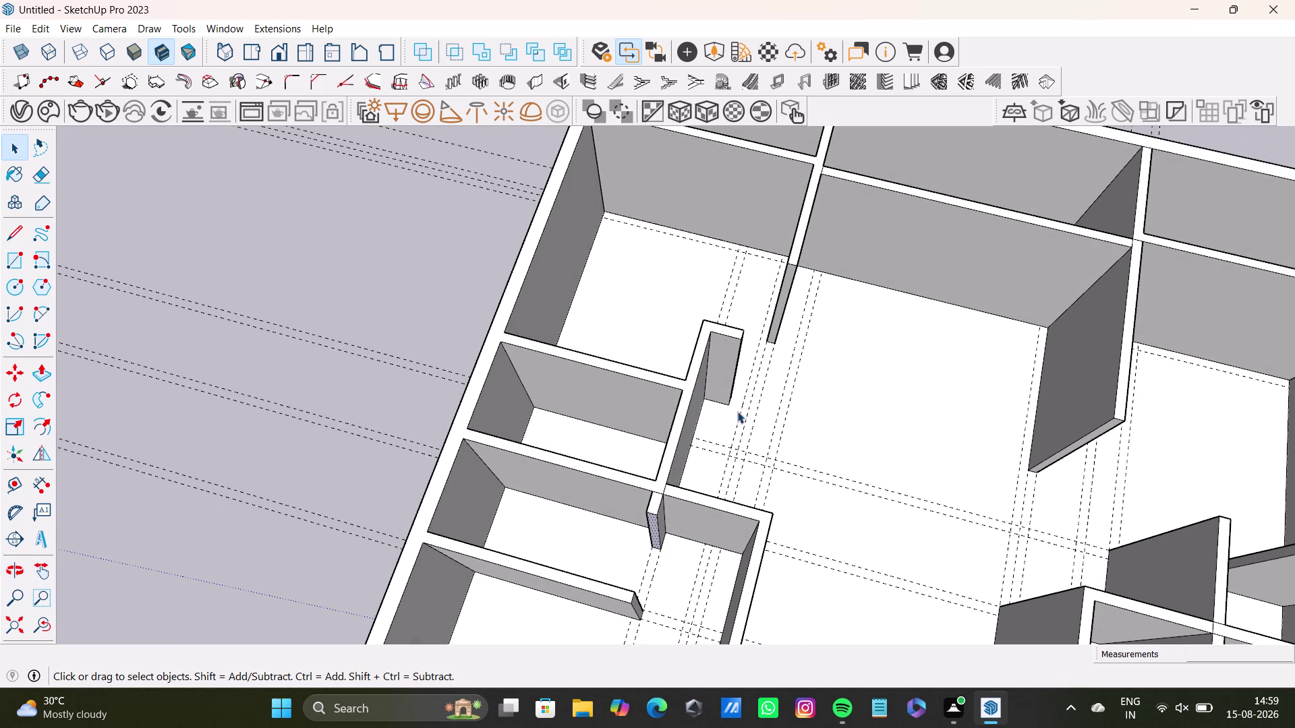
middle_drag(737, 416, 342, 493)
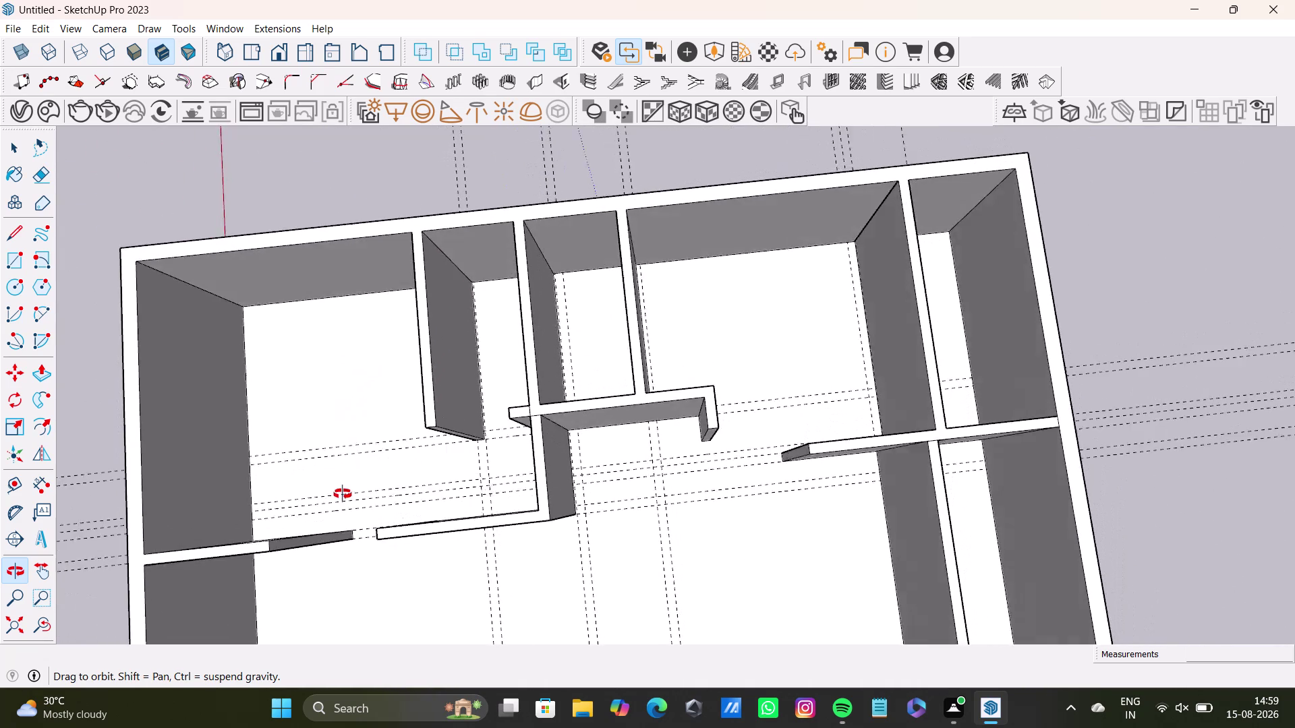
middle_drag(343, 493, 341, 339)
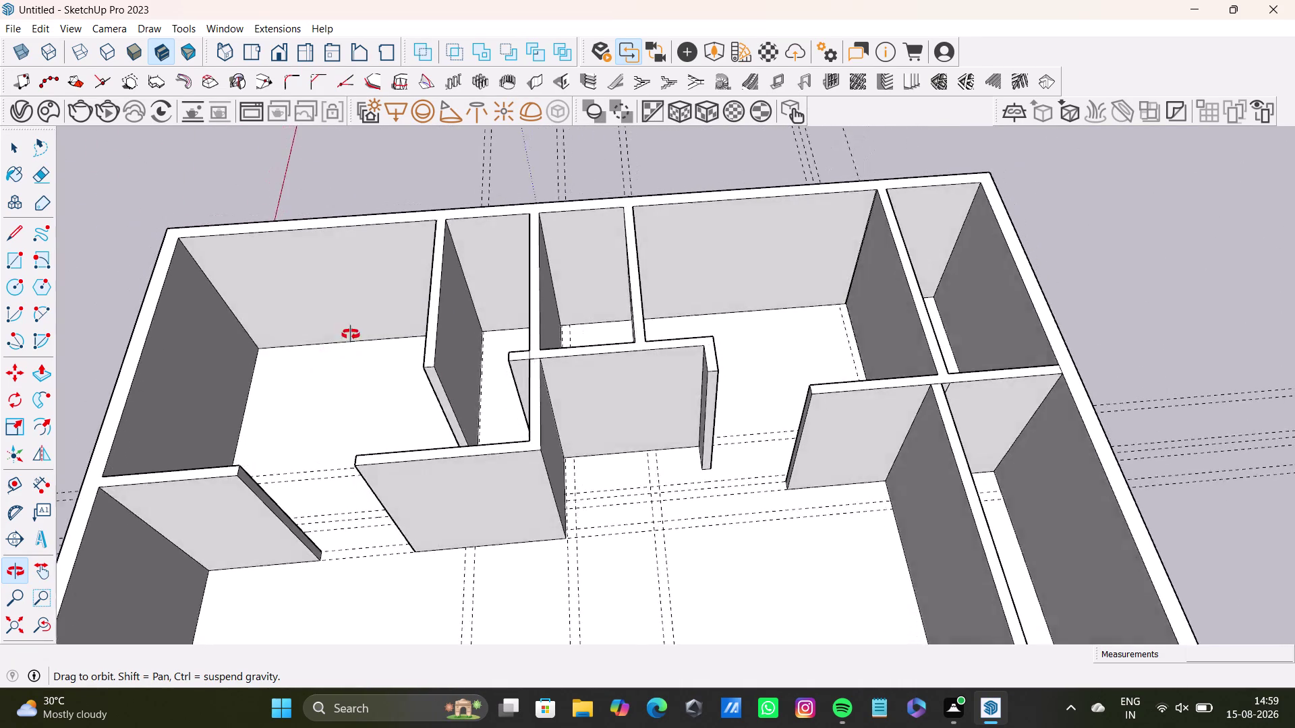
middle_drag(341, 339, 760, 439)
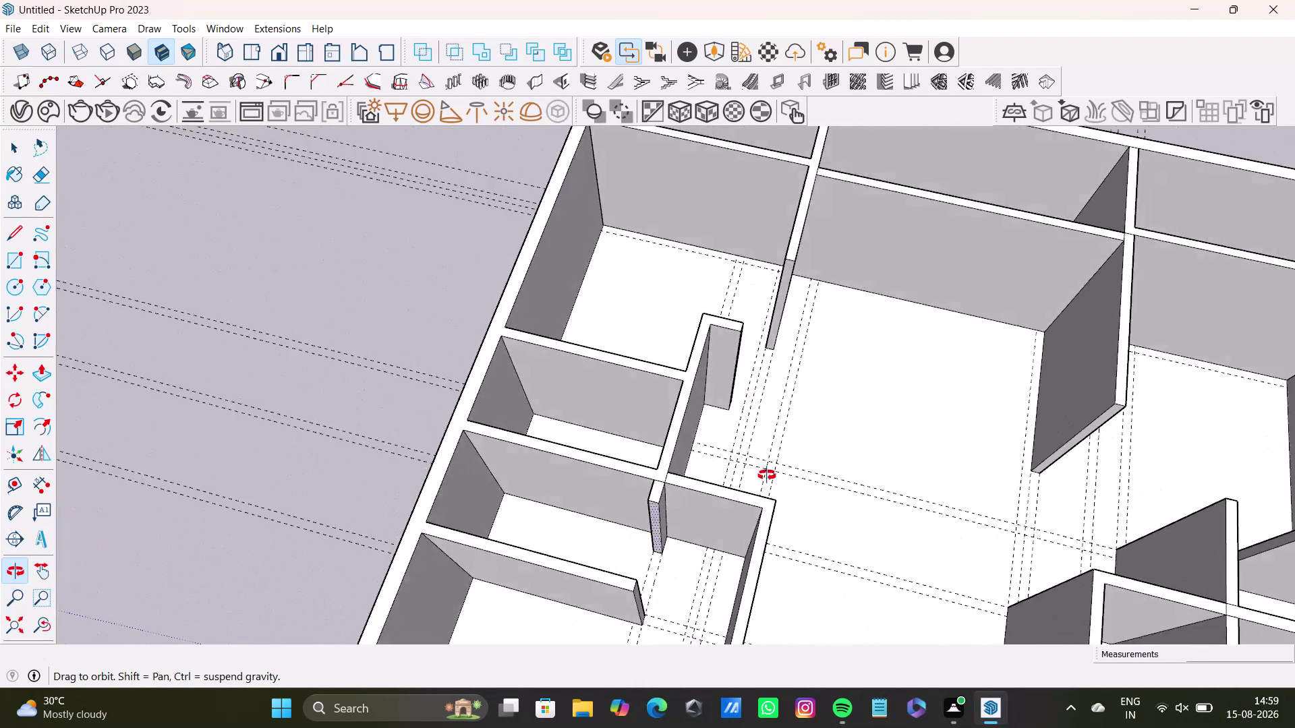
middle_drag(759, 439, 763, 562)
scroll(down, 3)
middle_drag(744, 541, 746, 360)
middle_drag(709, 482, 686, 295)
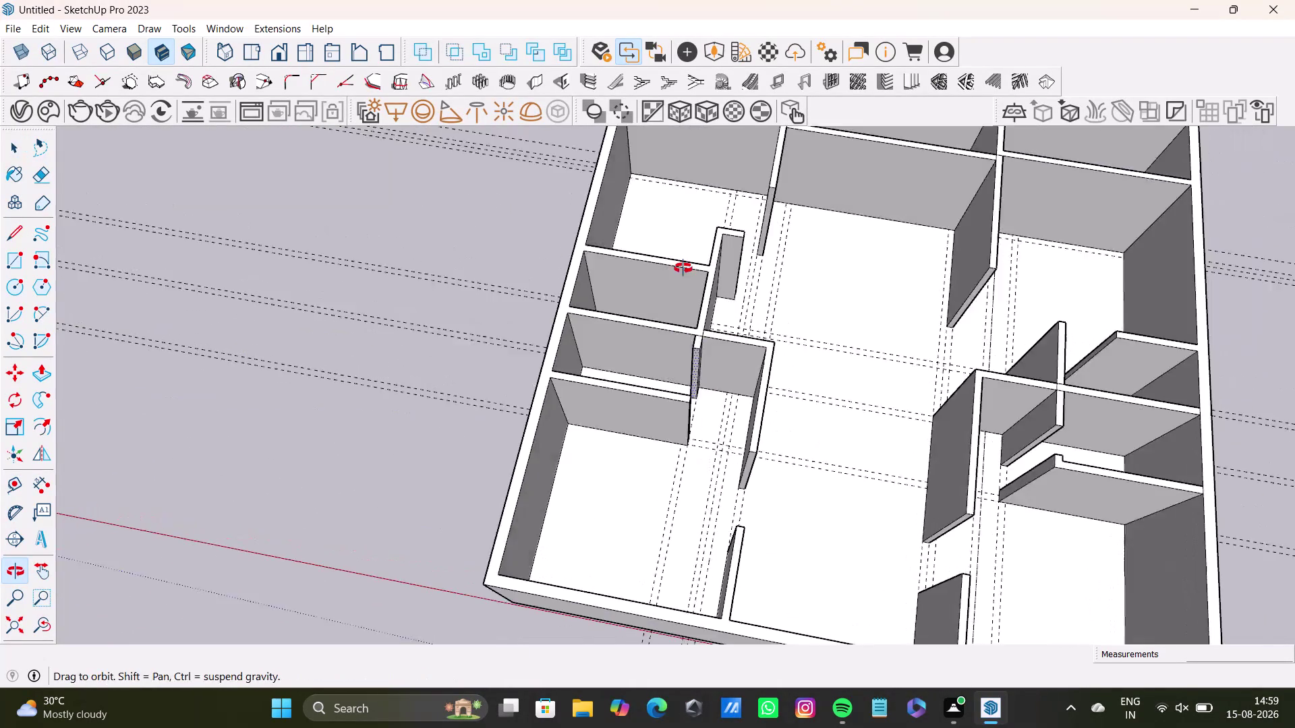
middle_drag(686, 295, 683, 254)
middle_drag(679, 421, 550, 430)
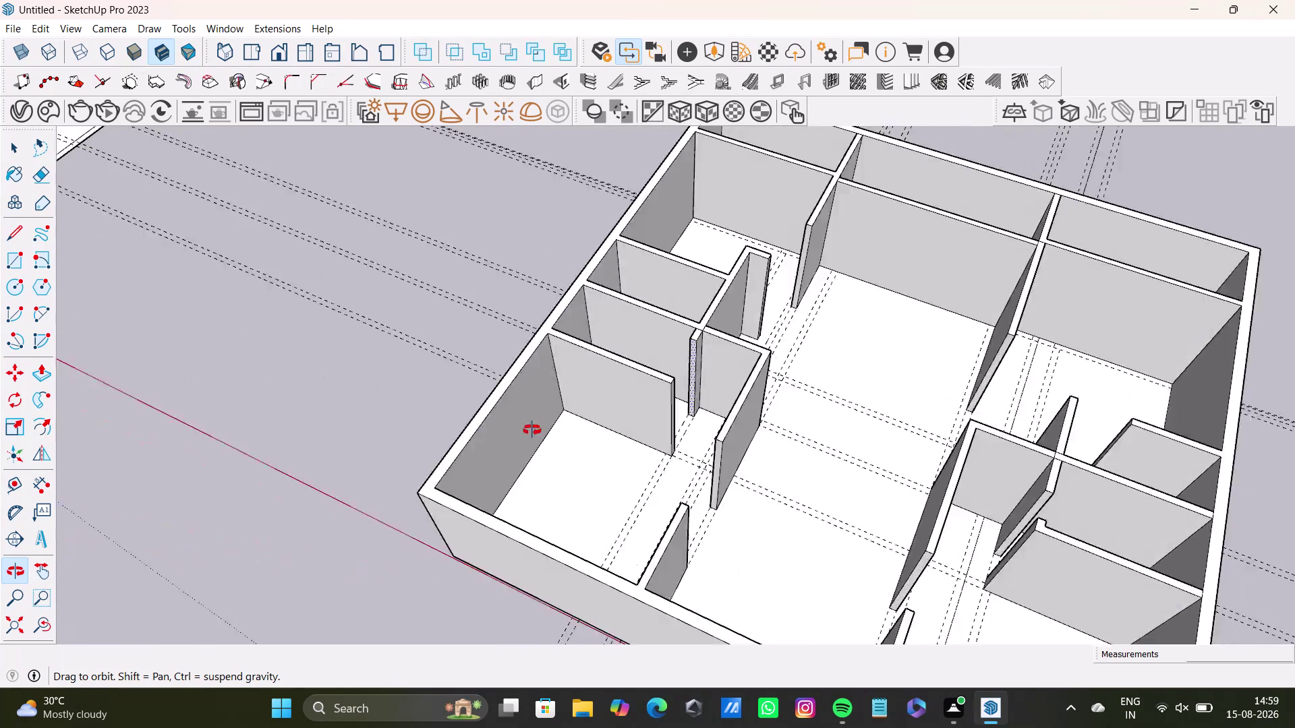
middle_drag(551, 430, 366, 275)
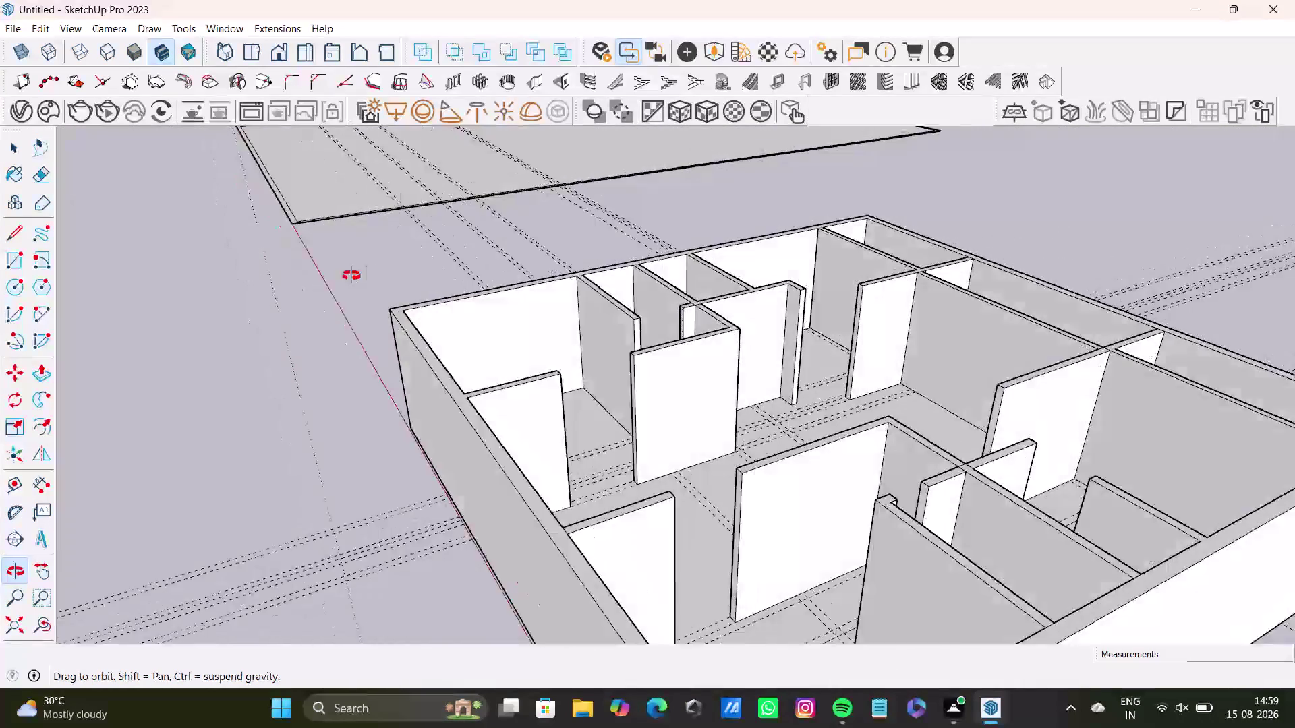
middle_drag(366, 276, 213, 300)
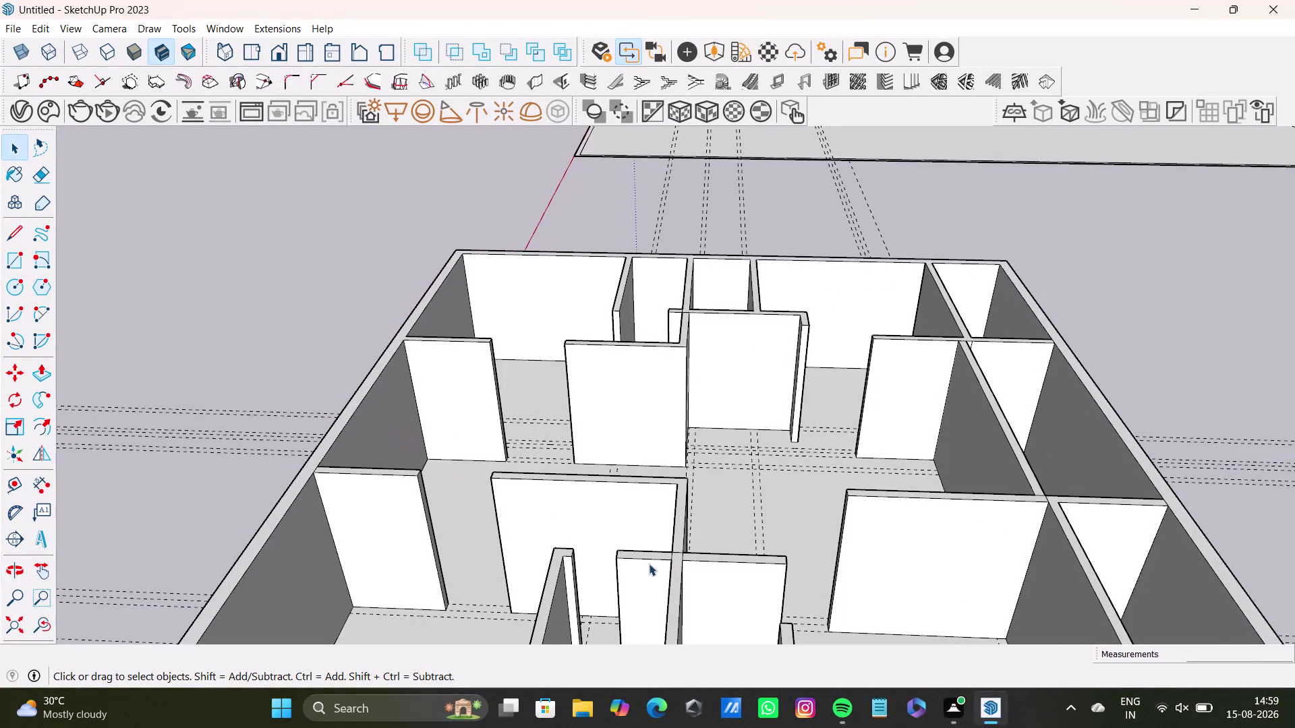
scroll(up, 3)
middle_drag(484, 521, 486, 520)
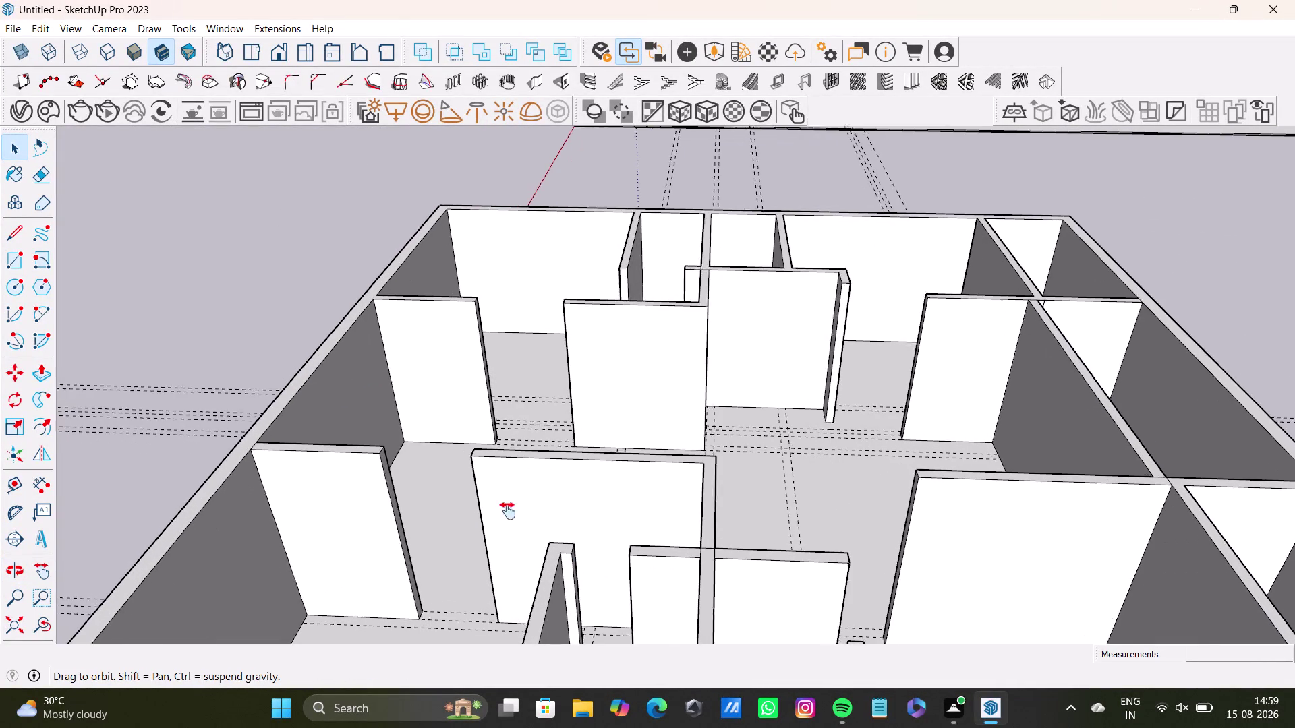
middle_drag(487, 521, 594, 459)
middle_drag(568, 532, 626, 534)
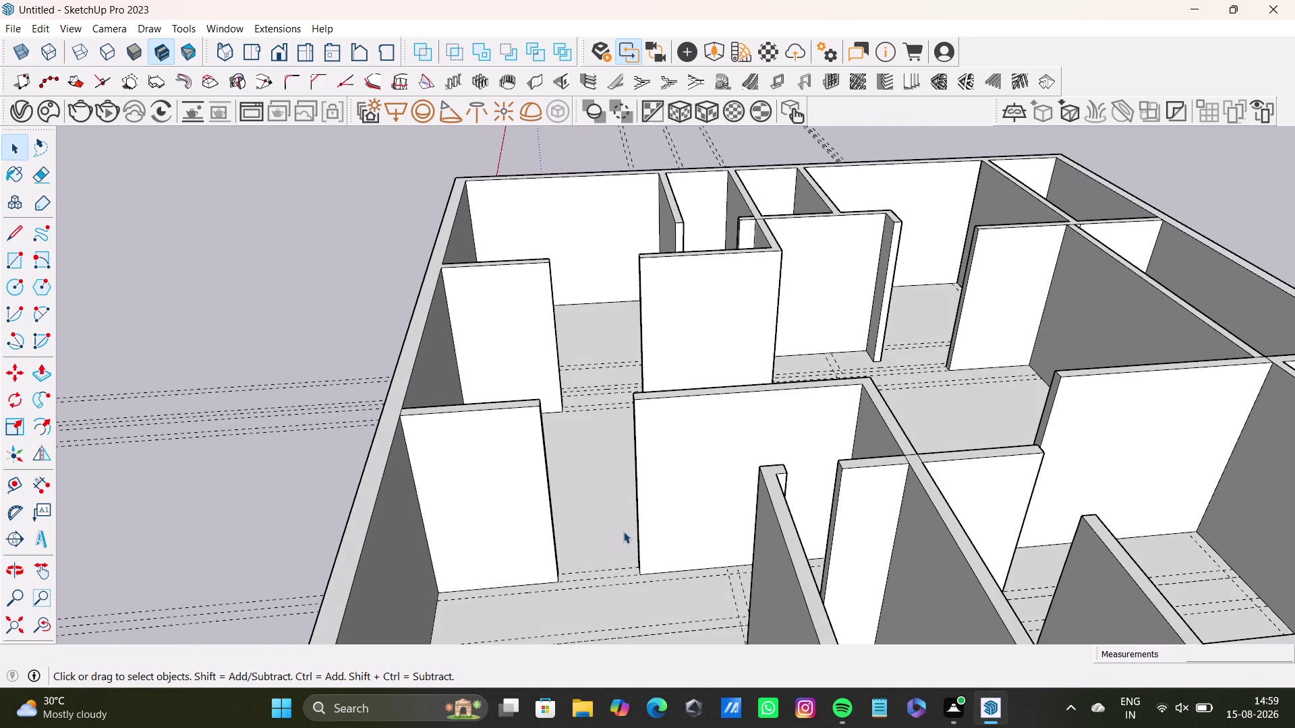
middle_drag(591, 588, 752, 672)
middle_drag(710, 597, 843, 641)
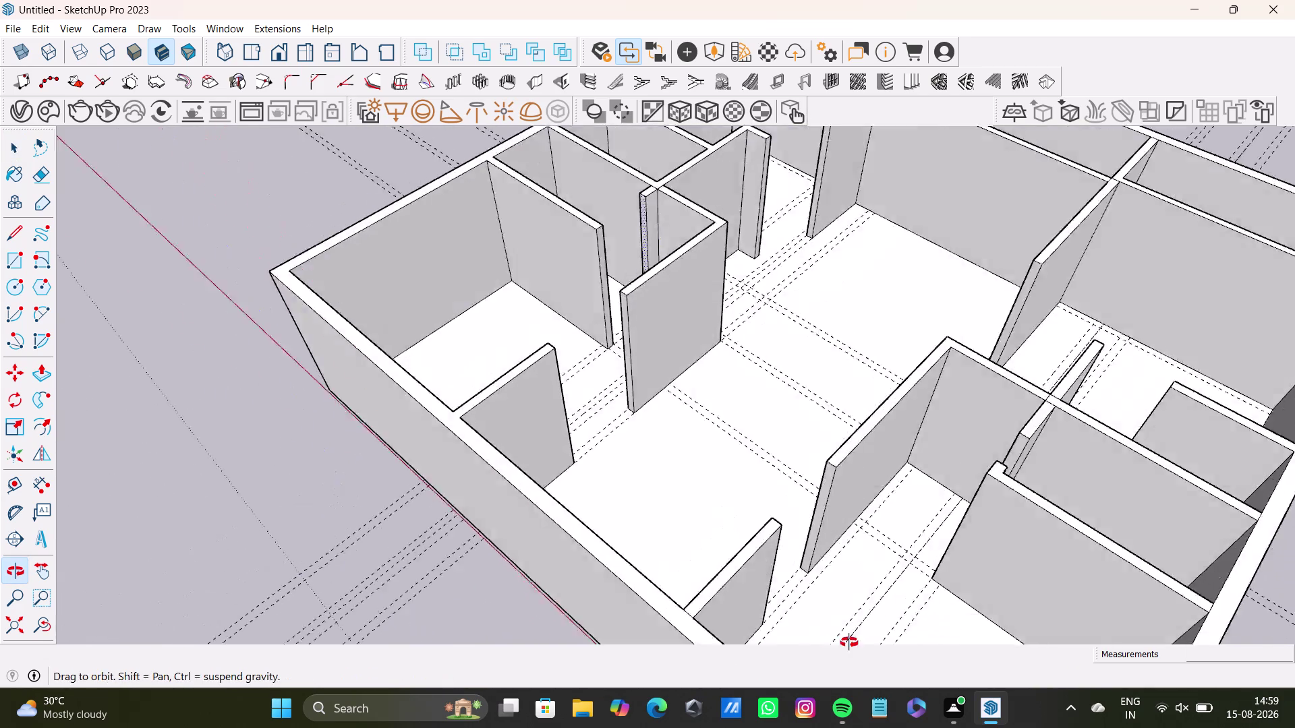
middle_drag(843, 641, 880, 640)
scroll(up, 3)
middle_drag(755, 449, 625, 475)
middle_drag(665, 515, 866, 521)
scroll(up, 3)
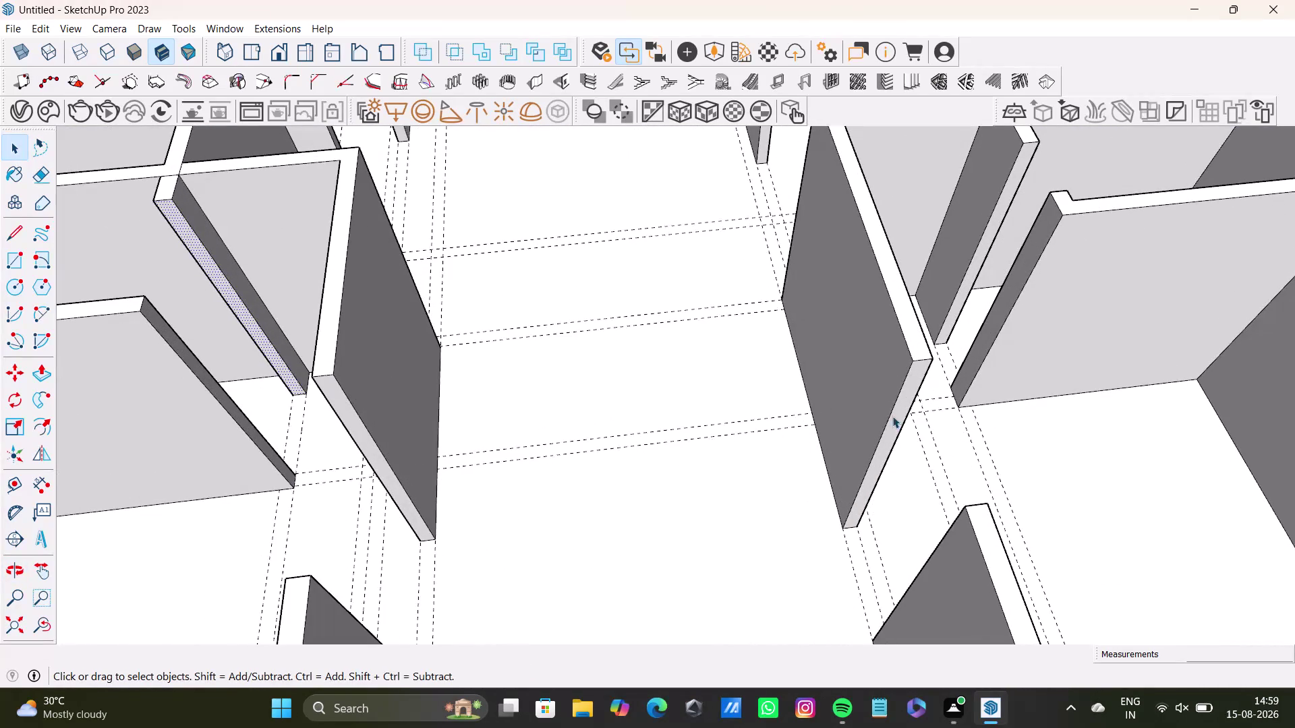
Pull the first partition end out until it meets the facing wall.
click(898, 425)
key(p)
key(p)
key(p)
drag(894, 425, 892, 354)
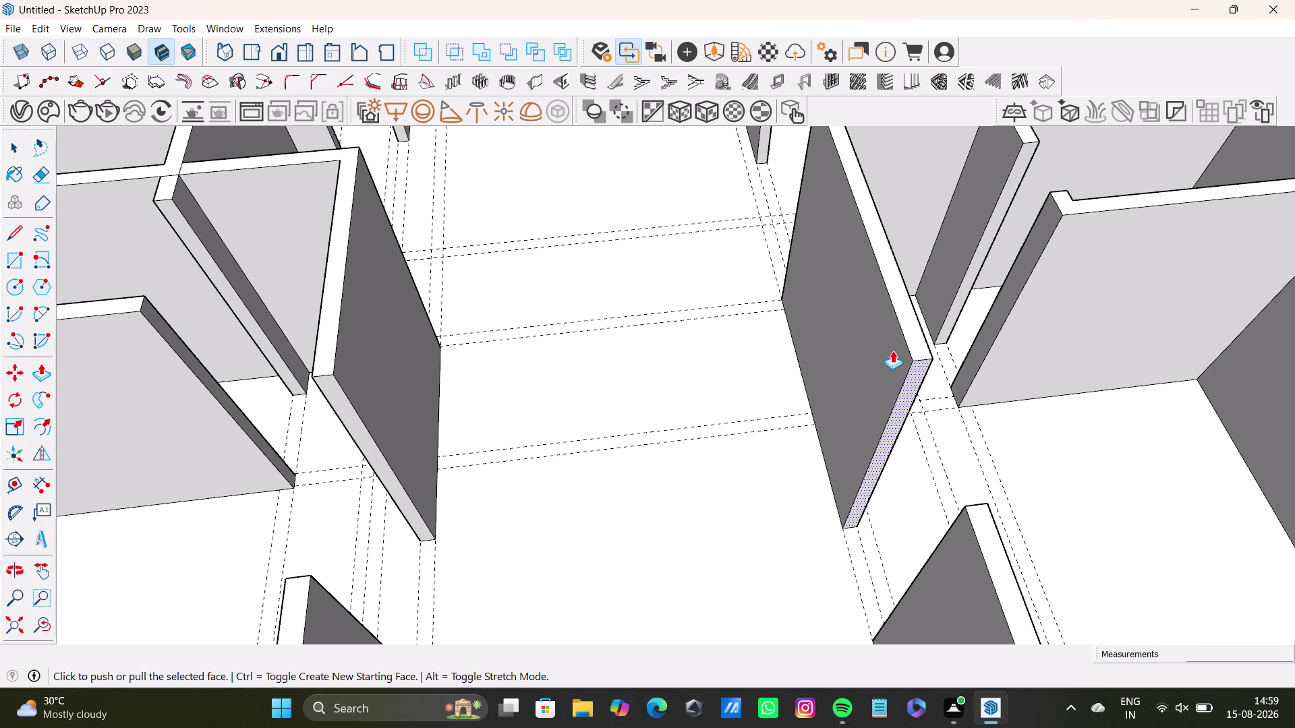
drag(892, 354, 891, 342)
drag(907, 395, 881, 324)
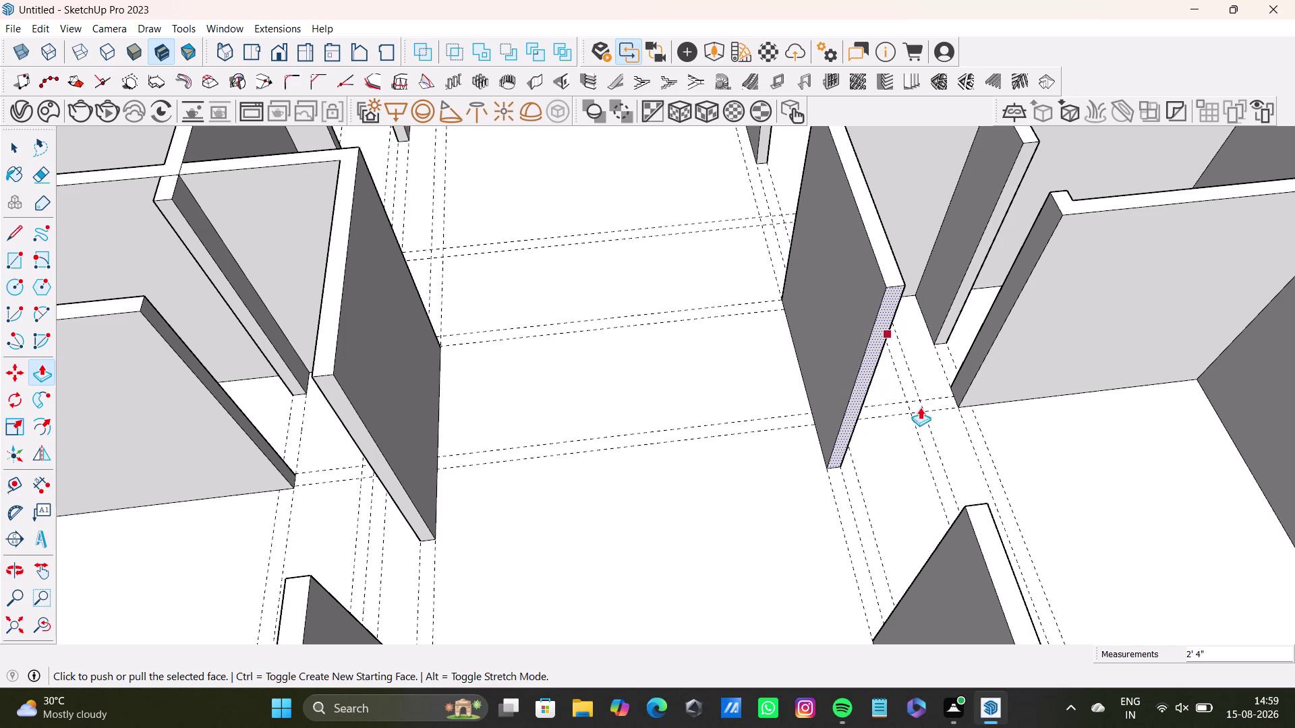
middle_drag(889, 579, 1163, 627)
middle_drag(808, 325, 670, 406)
middle_drag(667, 444, 1003, 515)
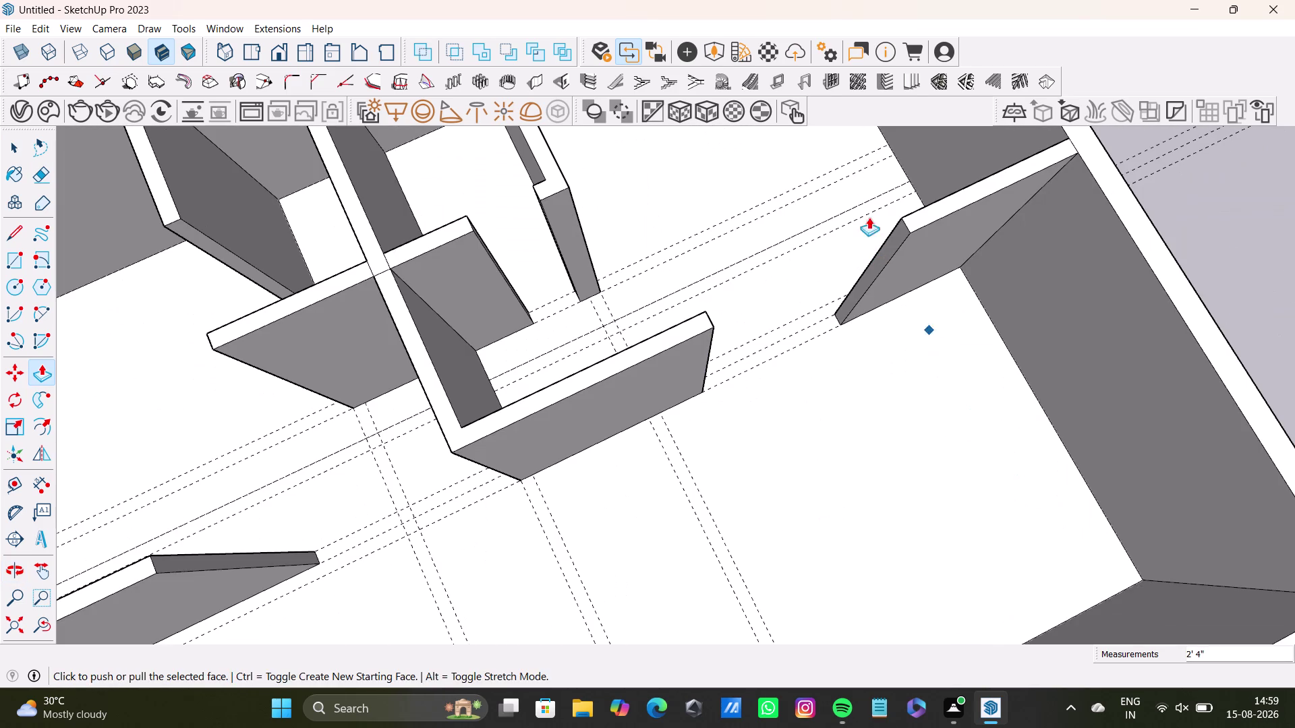
key(space)
click(893, 237)
key(p)
drag(898, 240, 818, 257)
middle_drag(854, 309, 485, 205)
scroll(up, 3)
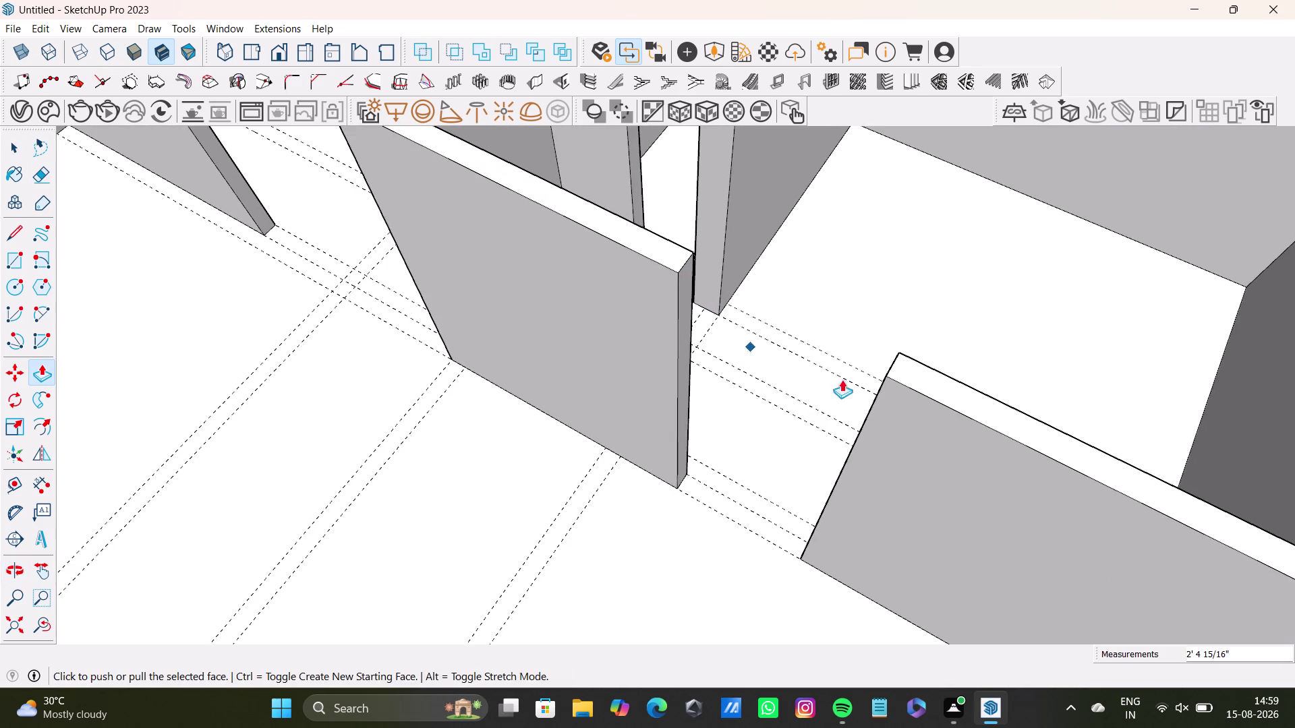
Extend a second wall's end face outward to close its gap.
middle_drag(854, 387, 666, 435)
key(space)
click(622, 349)
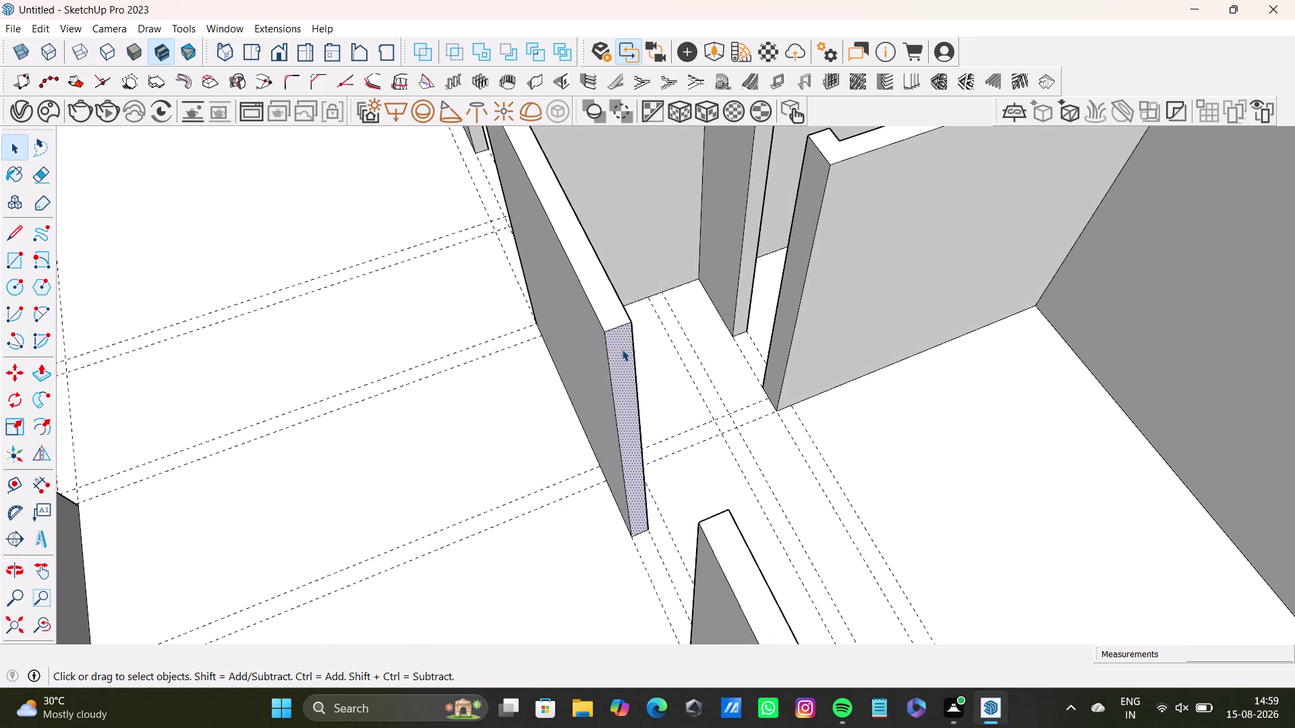
key(p)
drag(619, 347, 609, 368)
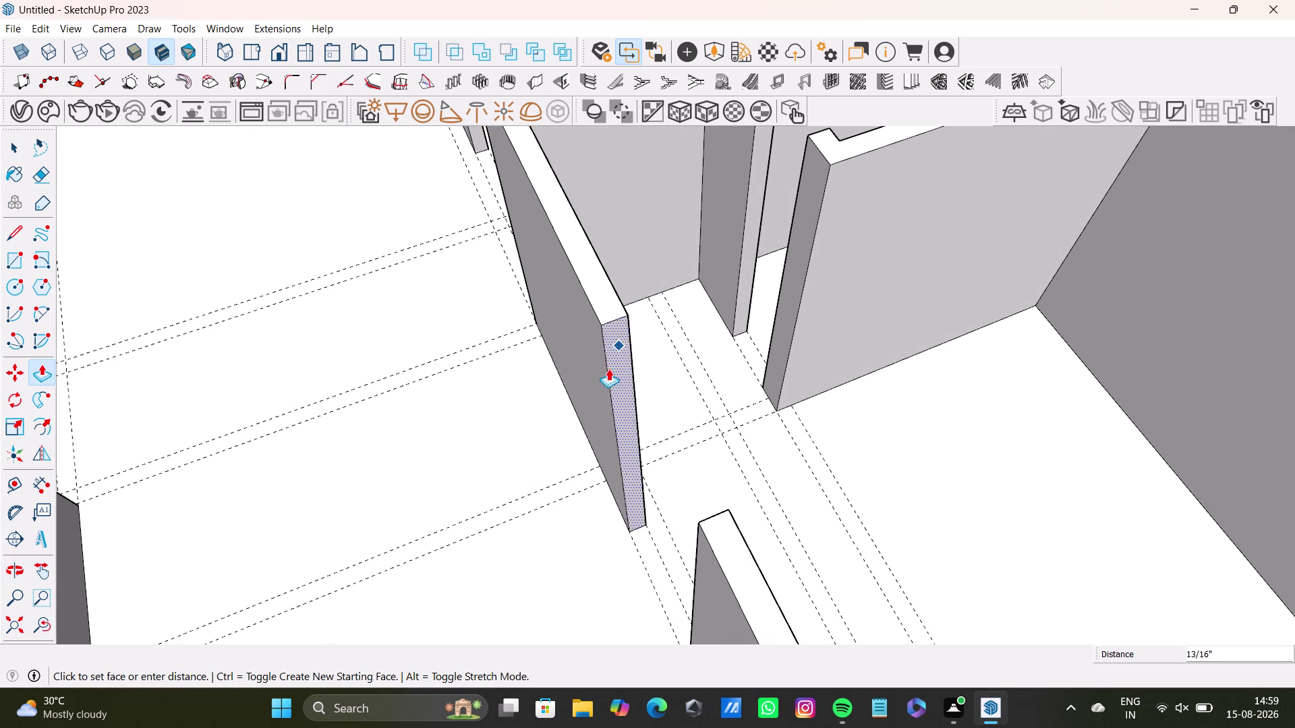
drag(608, 368, 580, 311)
middle_drag(638, 474, 919, 474)
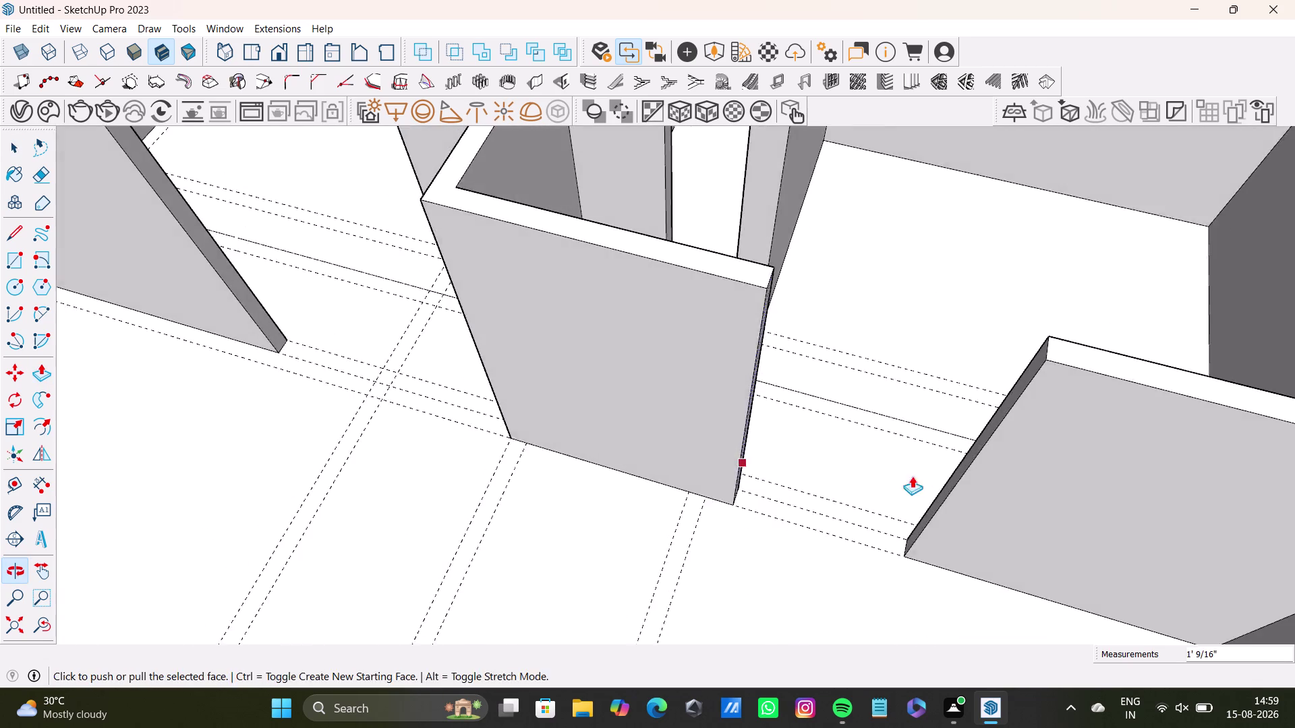
middle_drag(740, 459, 921, 587)
middle_drag(825, 512, 480, 397)
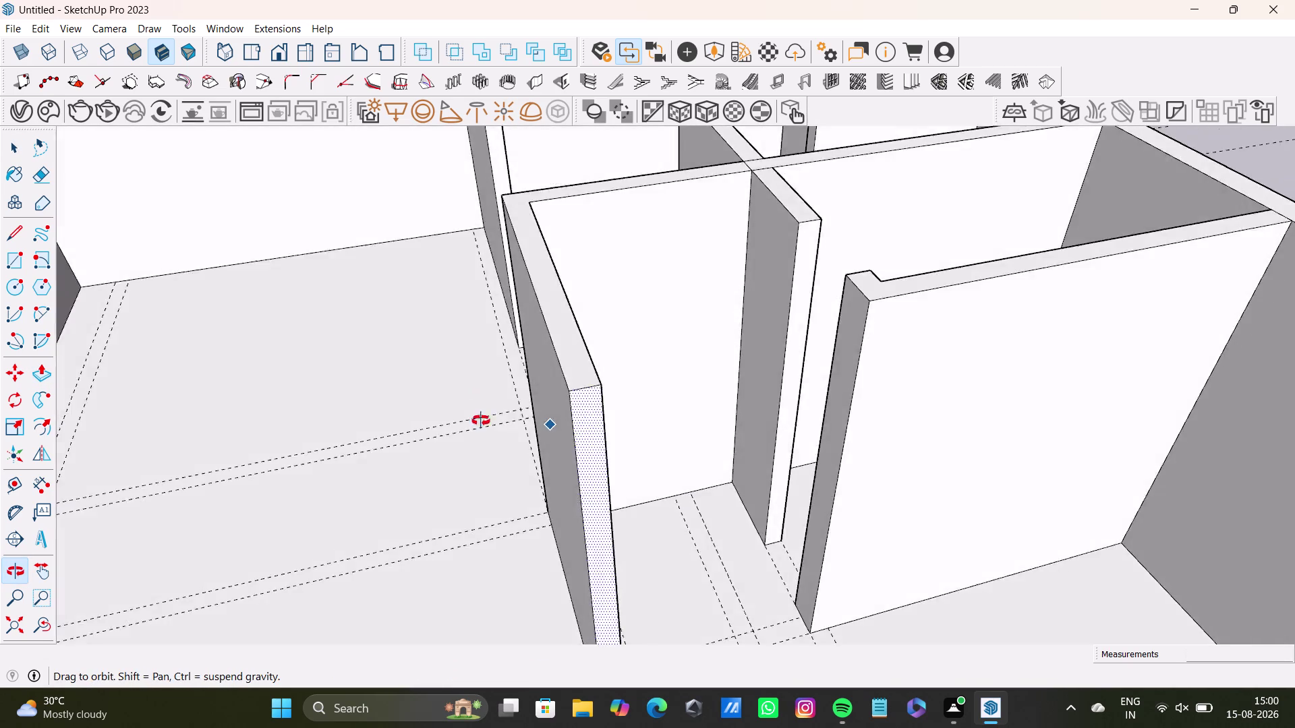
middle_drag(481, 397, 476, 480)
scroll(up, 3)
middle_drag(750, 422, 890, 546)
scroll(up, 3)
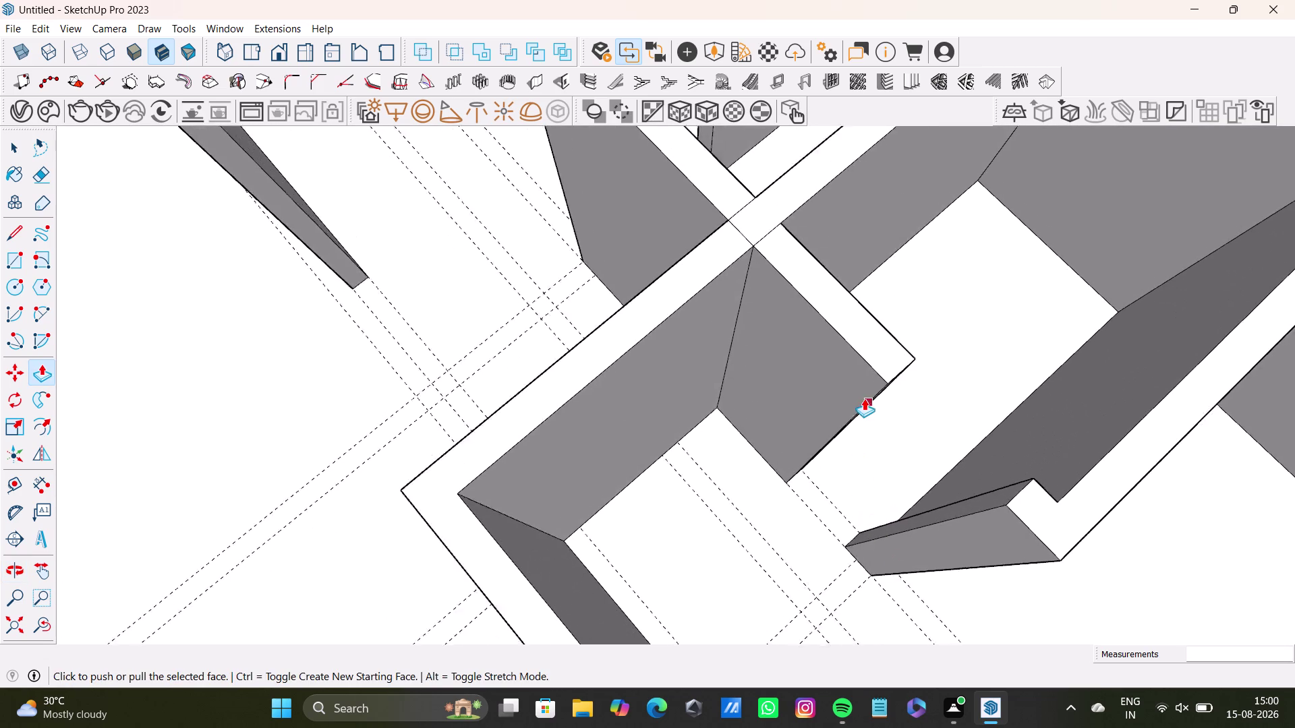
scroll(up, 3)
middle_drag(884, 427, 733, 332)
Push a third wall end outward and inspect the extended walls.
key(space)
click(825, 334)
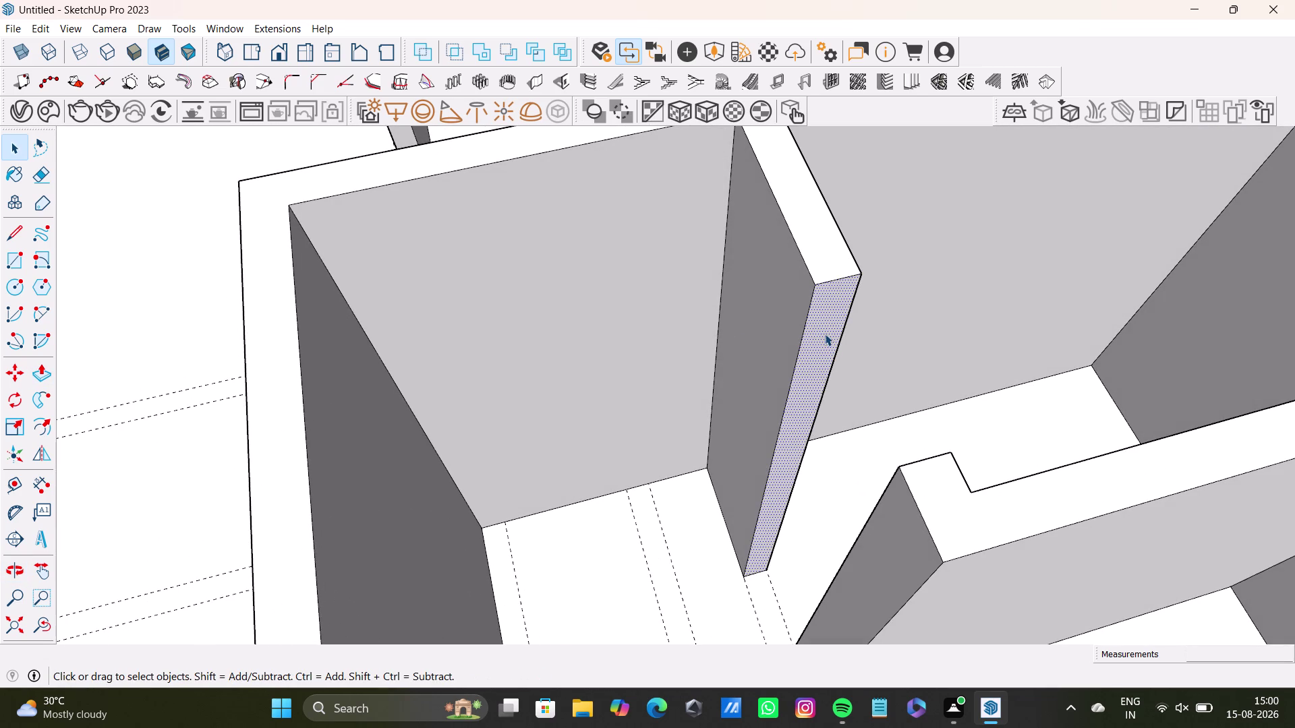
key(p)
drag(825, 334, 783, 234)
middle_drag(753, 426, 795, 454)
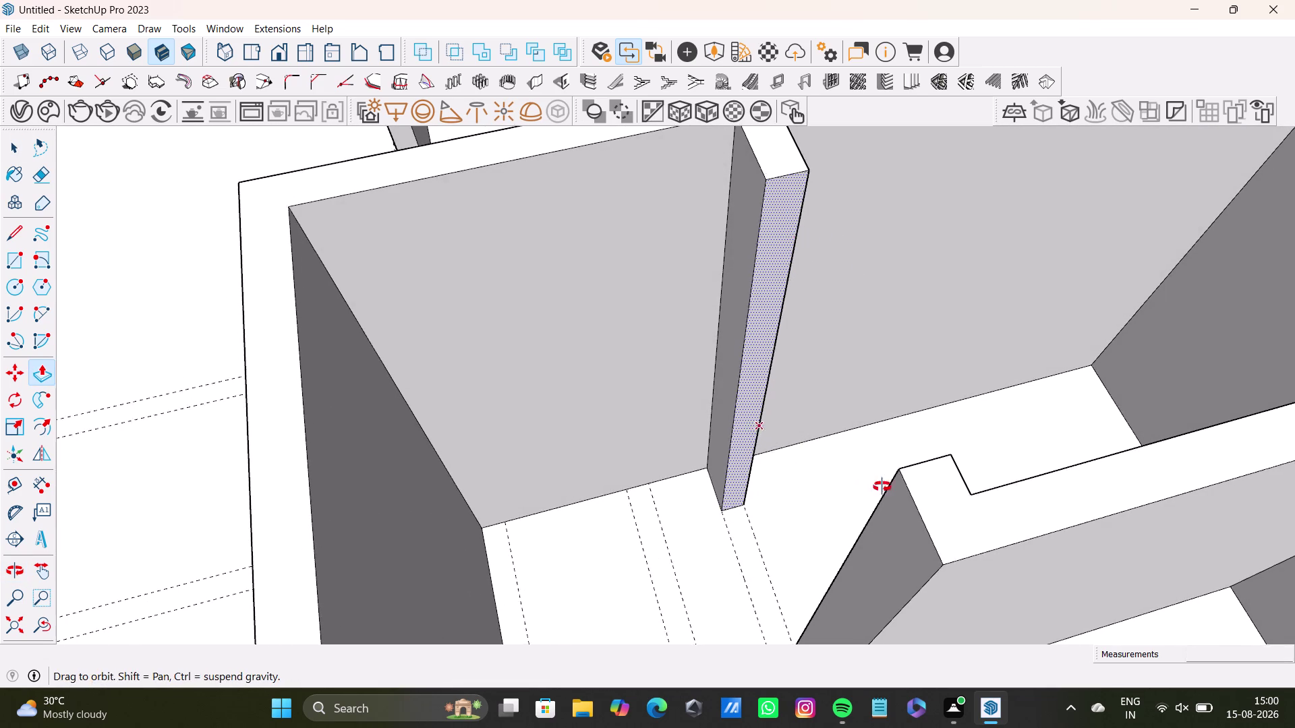
middle_drag(795, 453, 1097, 526)
scroll(down, 3)
middle_drag(796, 434, 1011, 391)
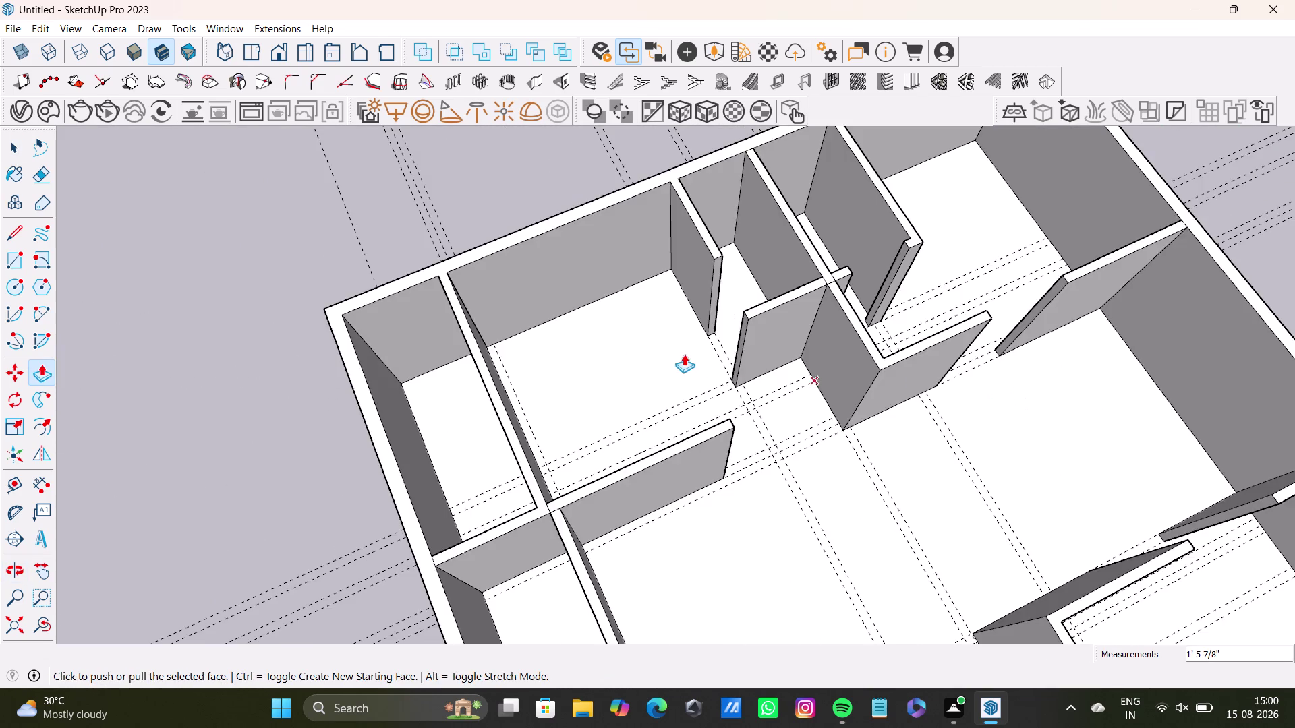
scroll(up, 3)
middle_drag(718, 328, 696, 470)
middle_drag(972, 468, 590, 402)
scroll(down, 3)
middle_drag(909, 503, 894, 262)
middle_drag(922, 347, 878, 248)
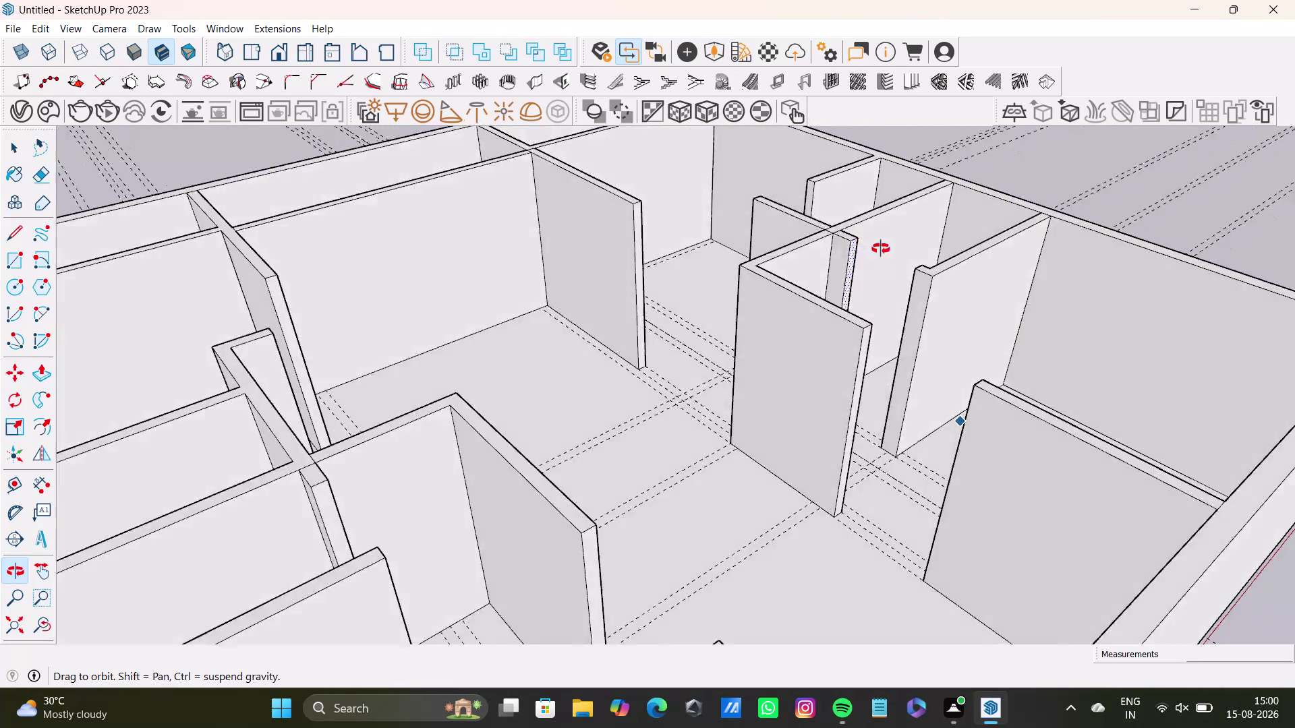
middle_drag(878, 248, 1023, 460)
middle_drag(633, 237, 668, 398)
middle_drag(661, 424, 949, 376)
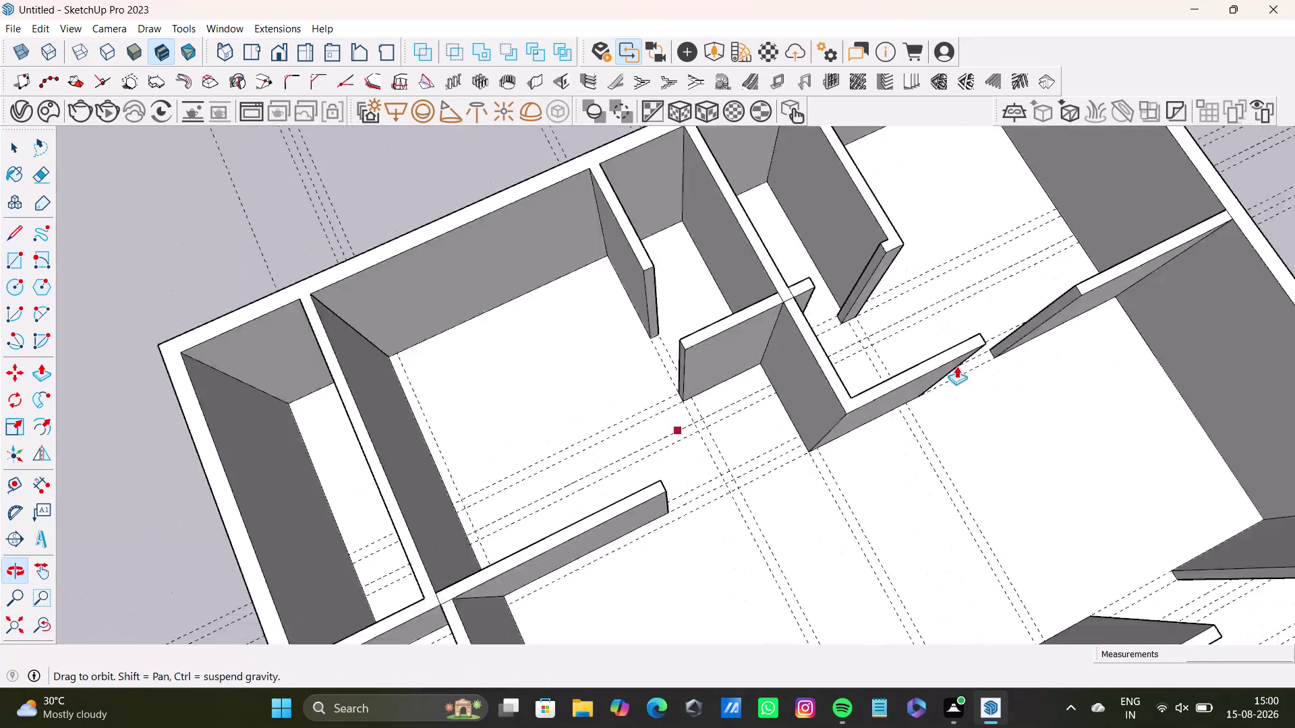
scroll(up, 3)
middle_drag(641, 352, 776, 359)
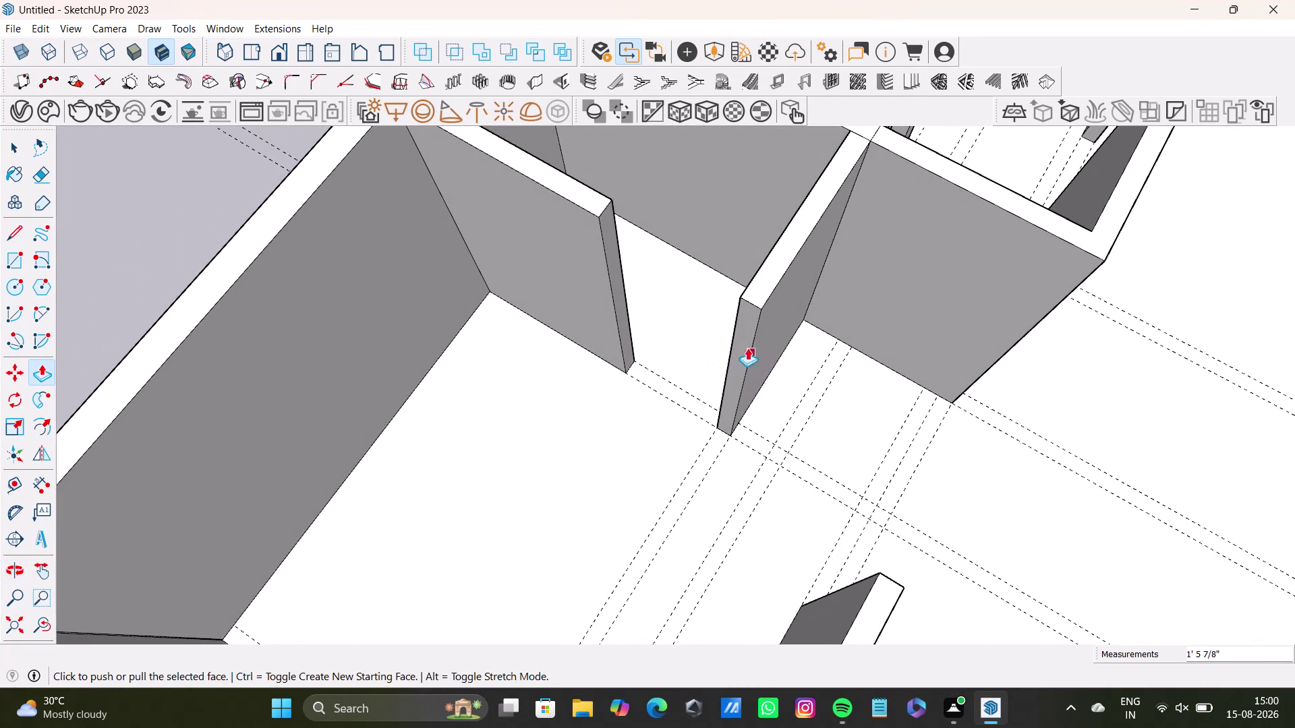
Push the thin wall's end face out about two inches.
key(space)
click(740, 342)
click(745, 348)
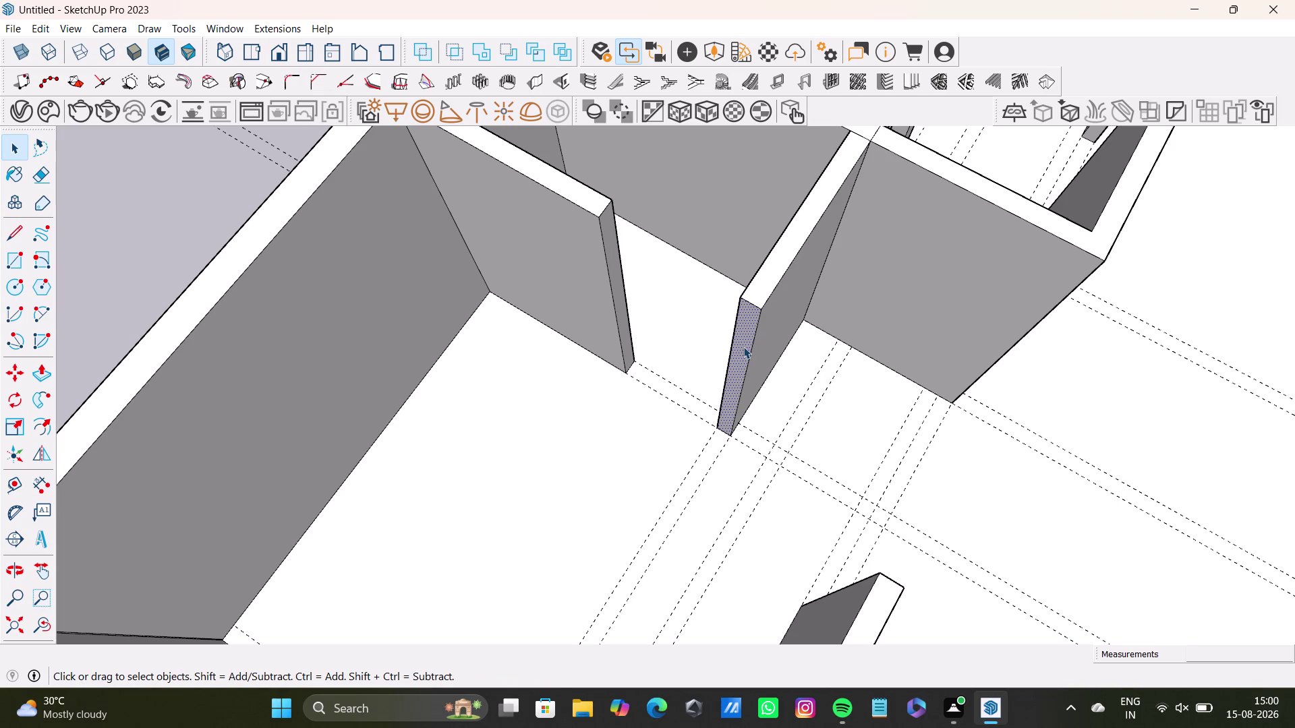
key(p)
click(742, 345)
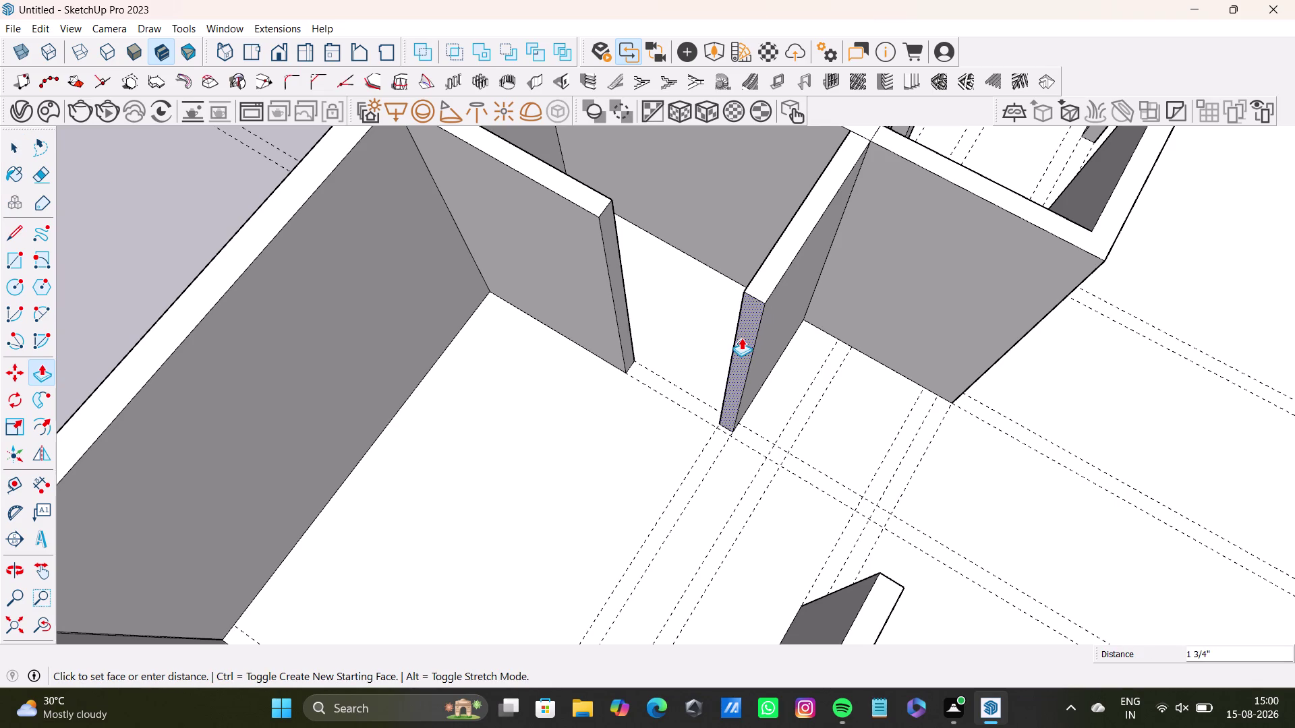
key(space)
middle_drag(704, 367, 749, 481)
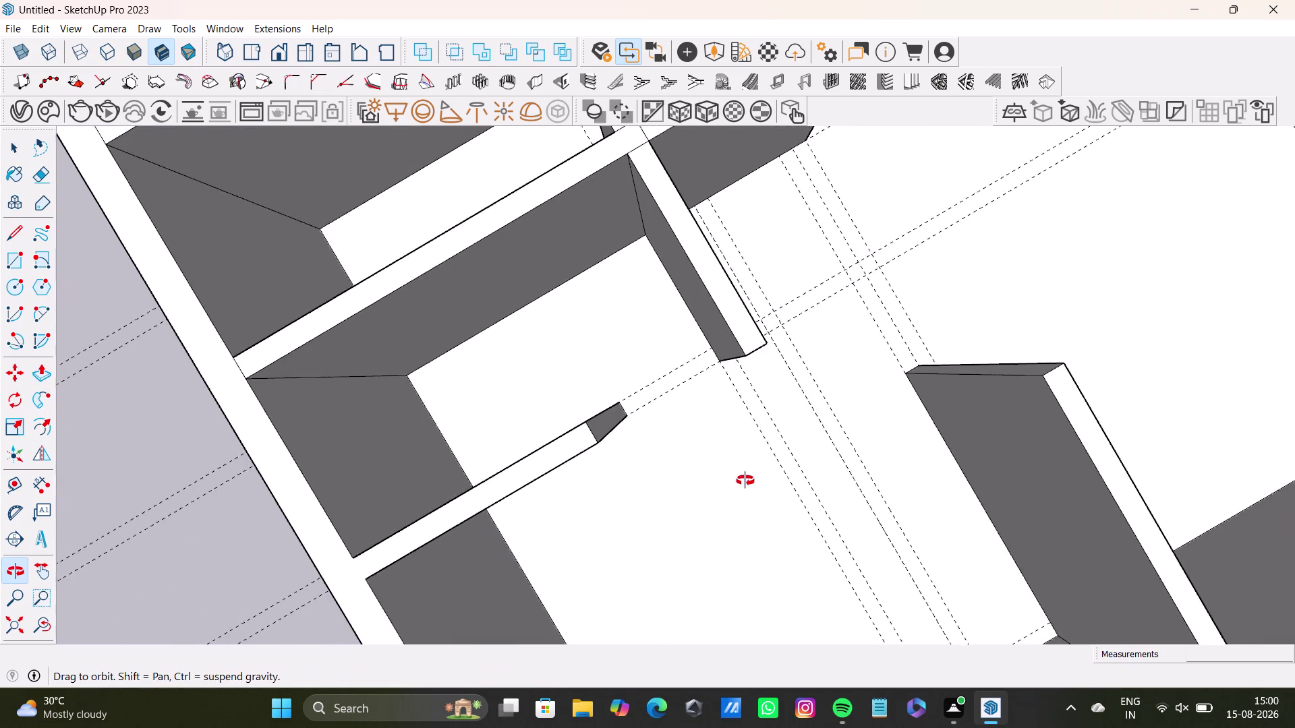
middle_drag(749, 481, 414, 242)
middle_drag(813, 314, 515, 308)
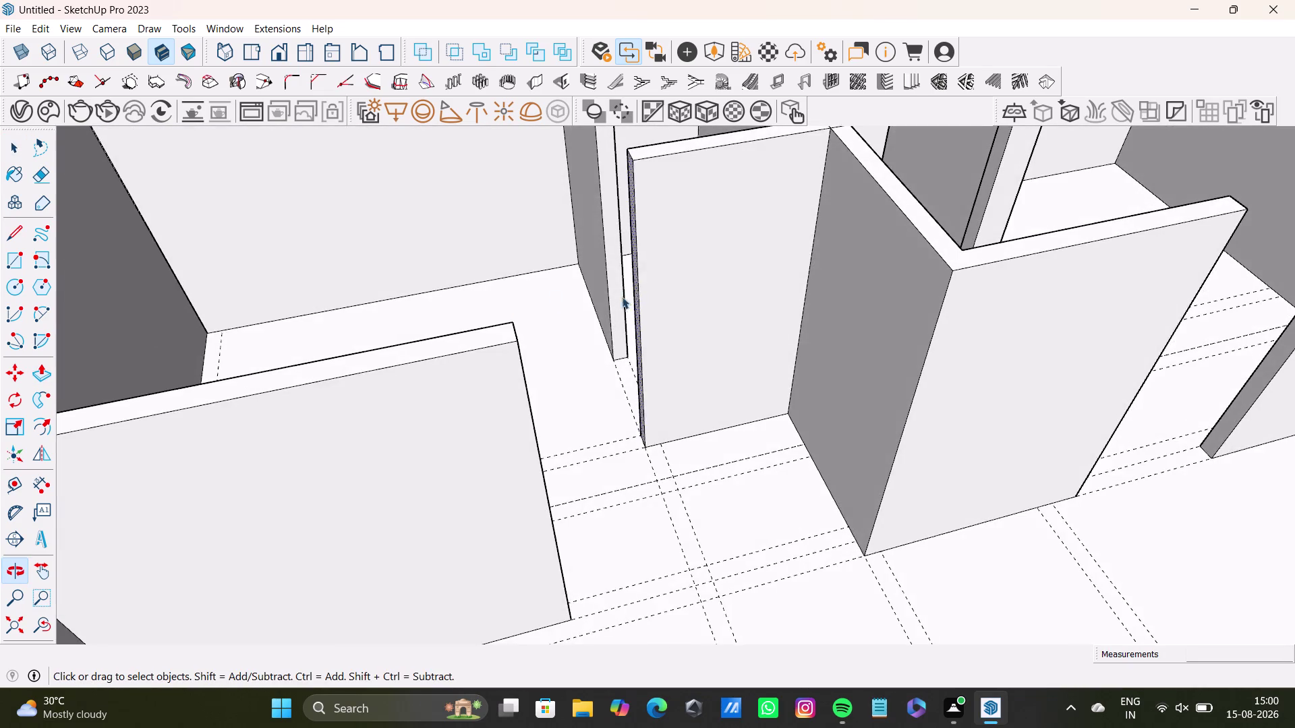
scroll(down, 3)
middle_drag(719, 341, 371, 271)
scroll(up, 3)
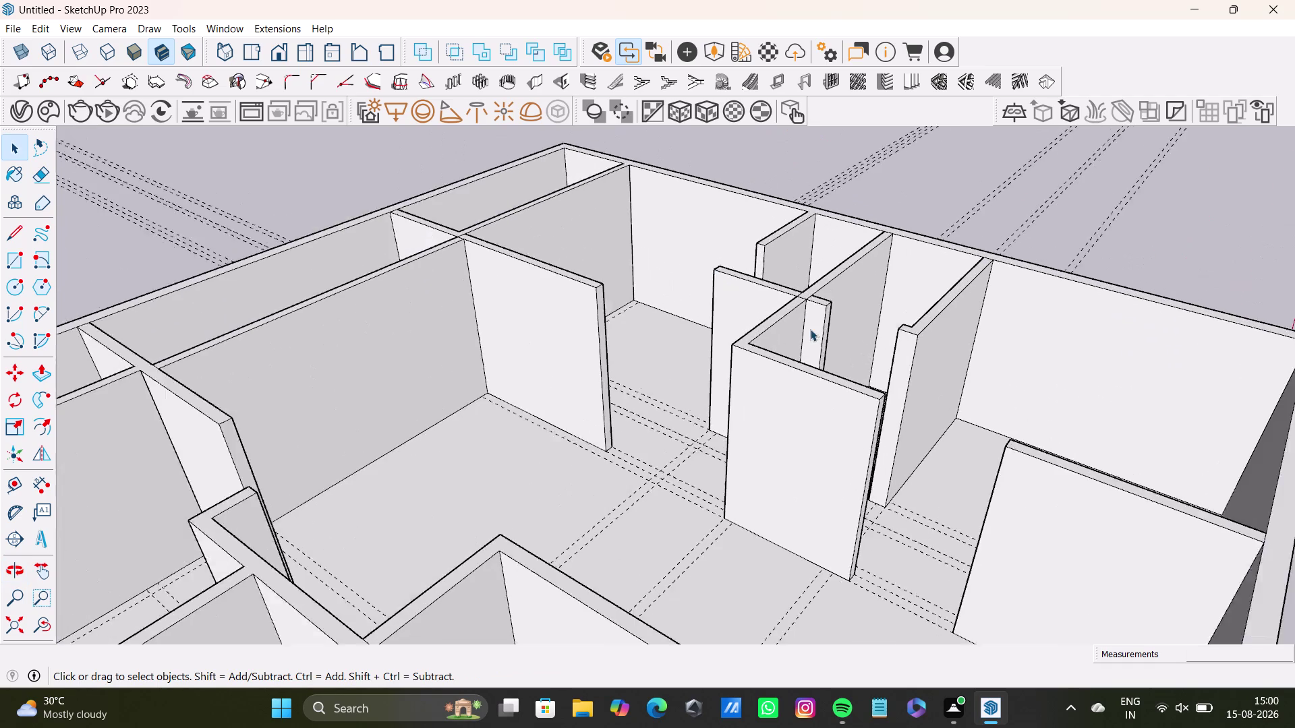
scroll(up, 3)
middle_drag(845, 362, 695, 535)
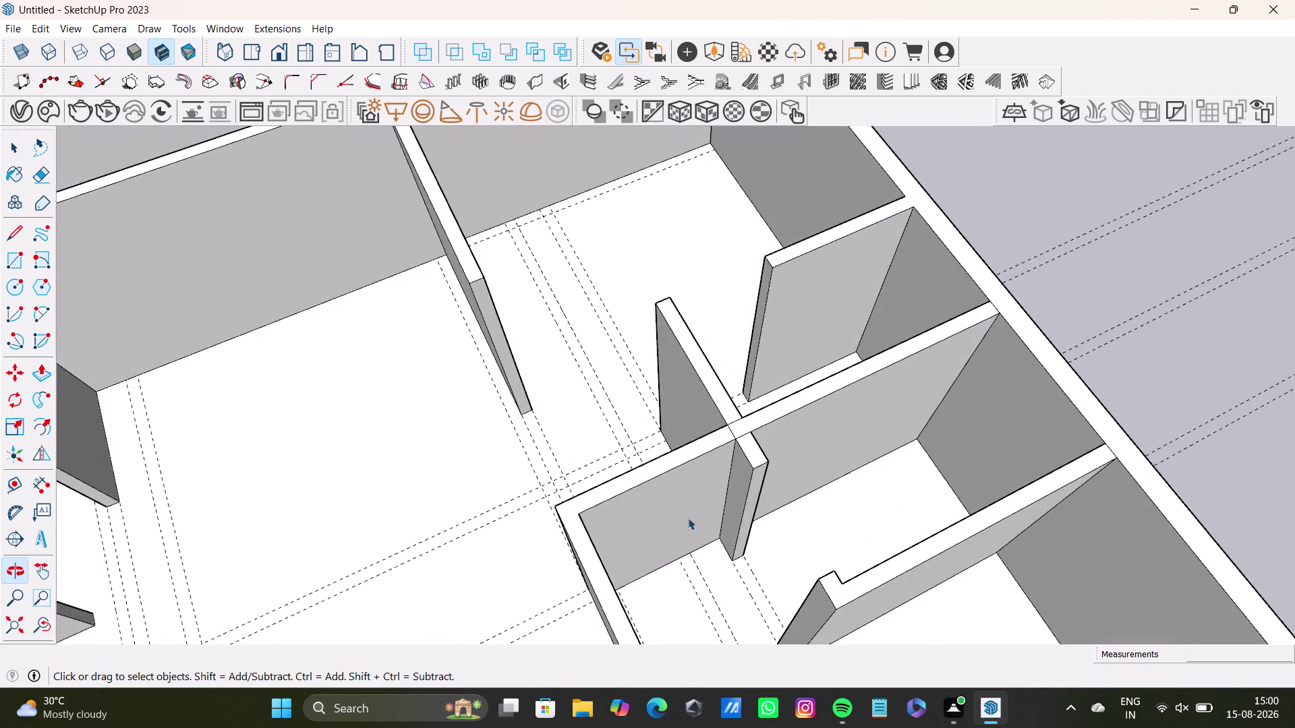
scroll(down, 3)
middle_drag(688, 530, 731, 325)
scroll(down, 3)
scroll(up, 3)
middle_drag(744, 381, 813, 441)
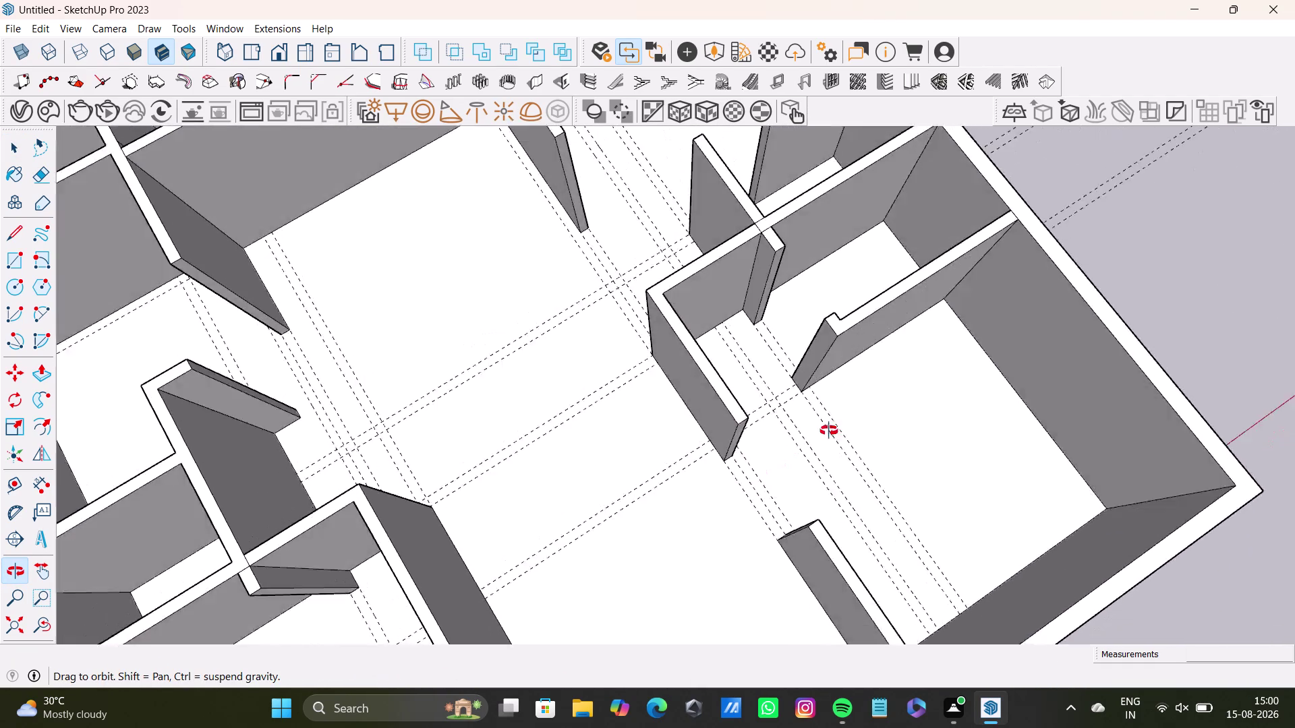
middle_drag(813, 441, 299, 372)
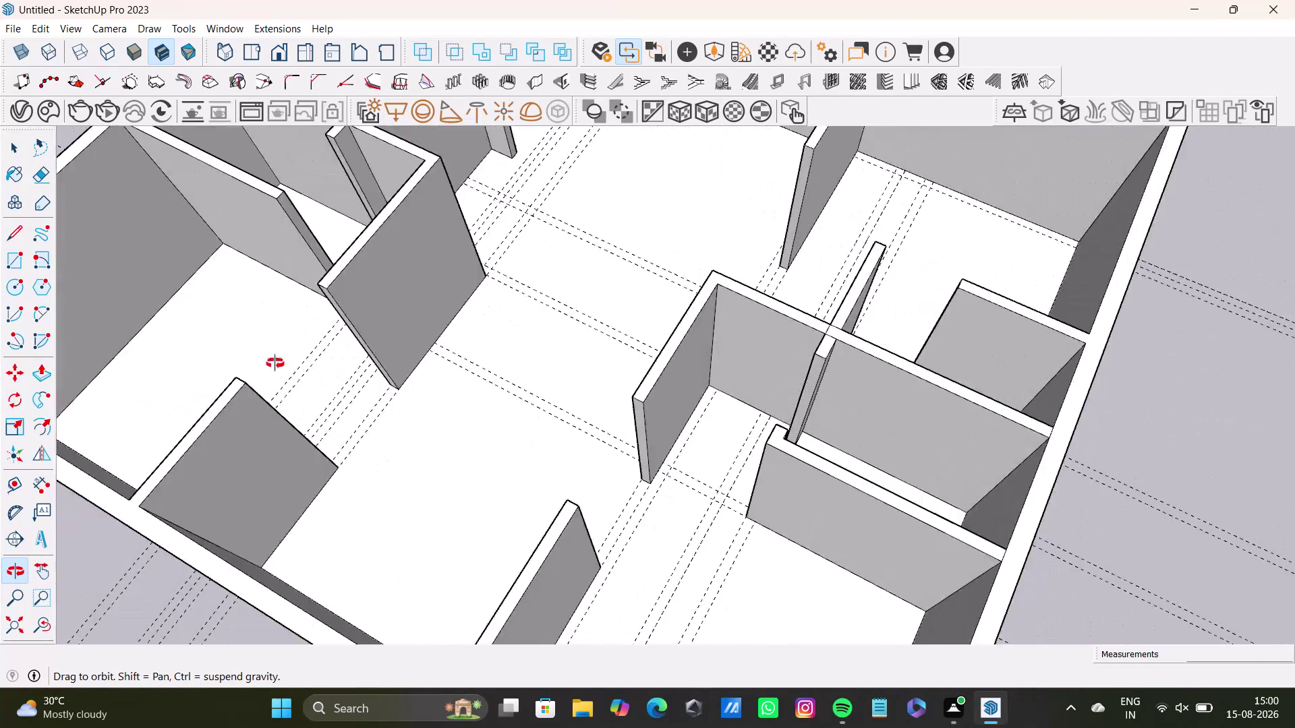
middle_drag(299, 371, 179, 168)
middle_drag(414, 263, 343, 232)
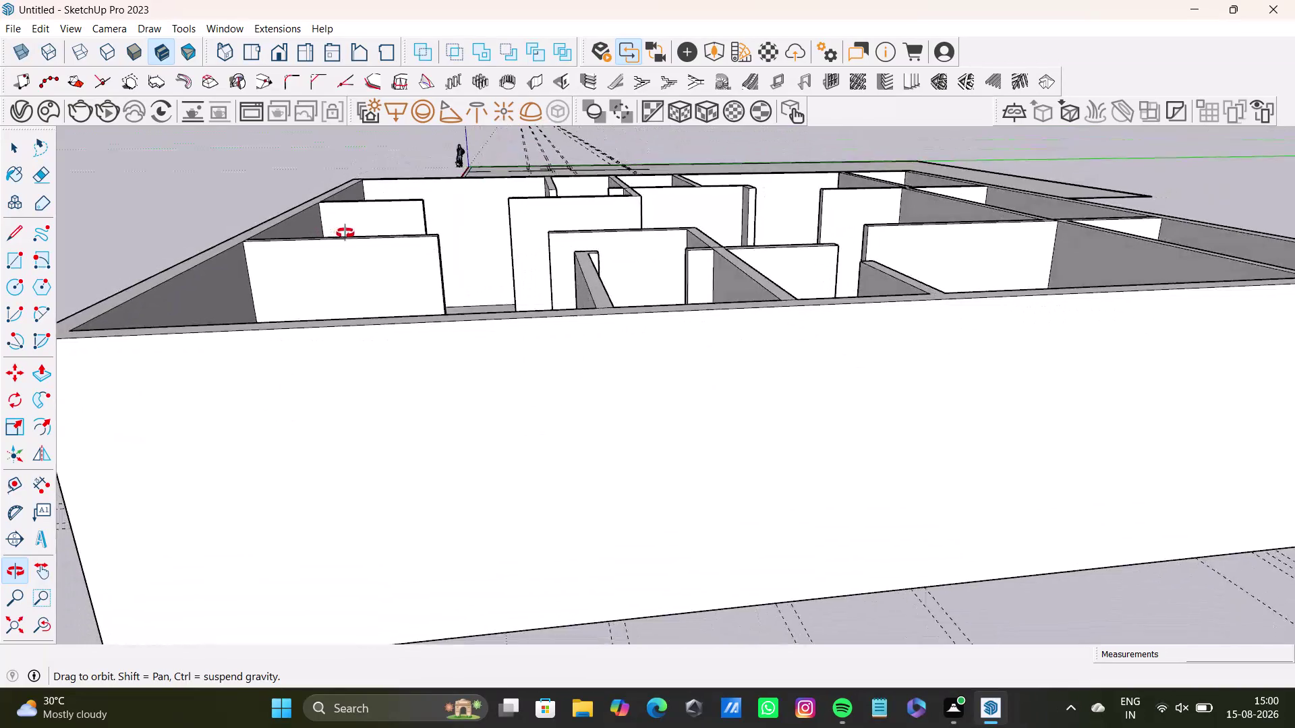
middle_drag(343, 232, 660, 348)
scroll(down, 3)
middle_drag(686, 361, 736, 418)
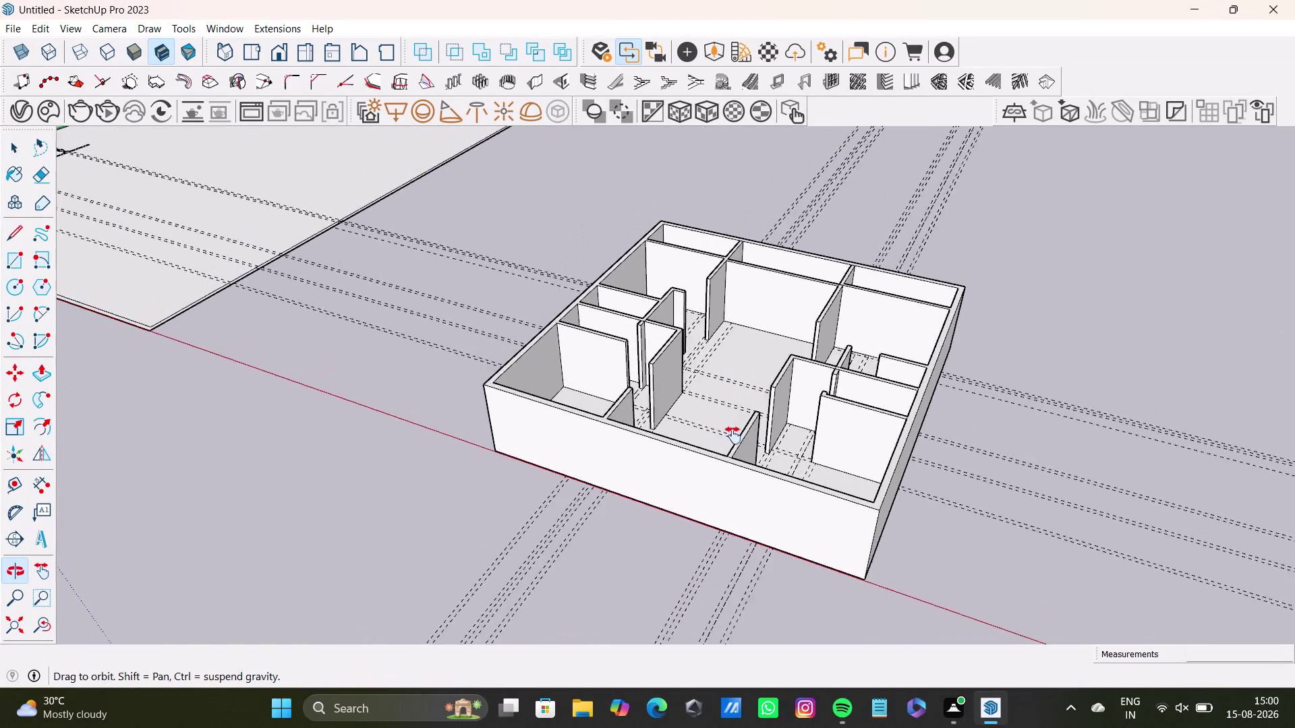
middle_drag(736, 417, 733, 447)
scroll(up, 3)
middle_drag(621, 350, 692, 417)
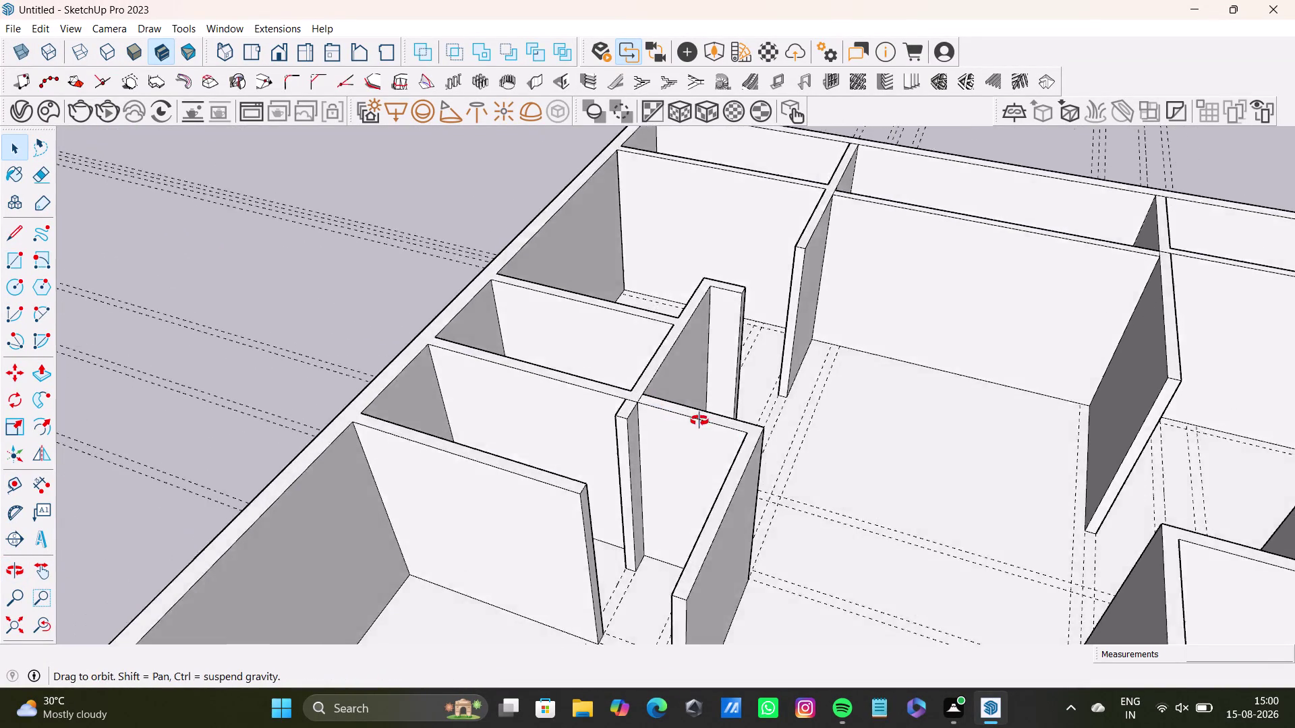
middle_drag(691, 416, 733, 437)
scroll(up, 3)
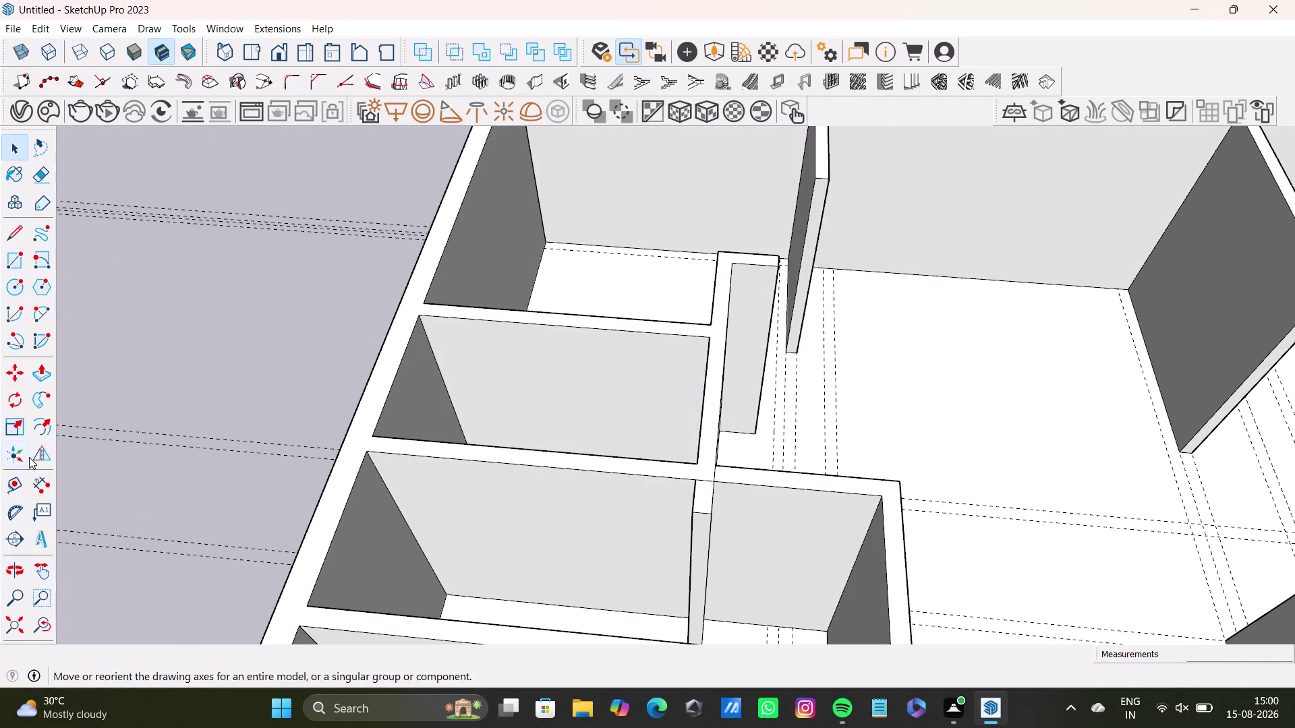
Place a Tape Measure guide 6" from the wall junction corner.
click(18, 481)
scroll(up, 3)
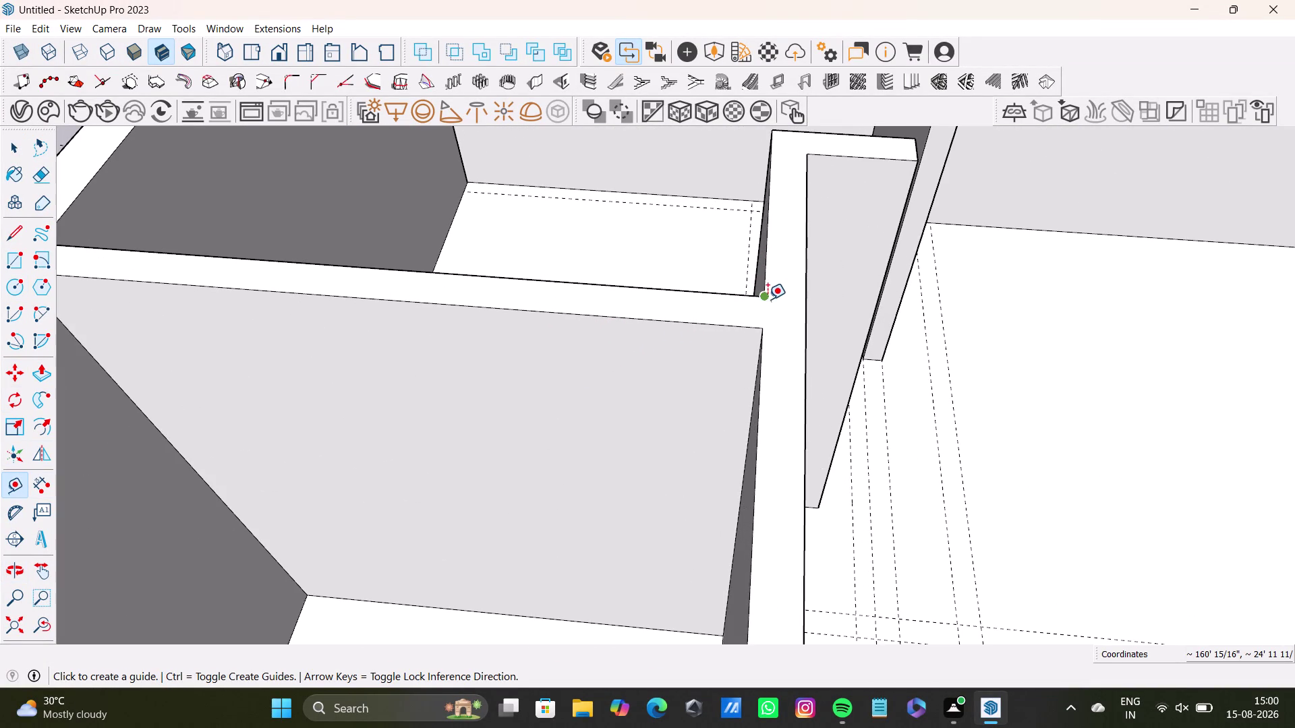
drag(803, 315, 796, 316)
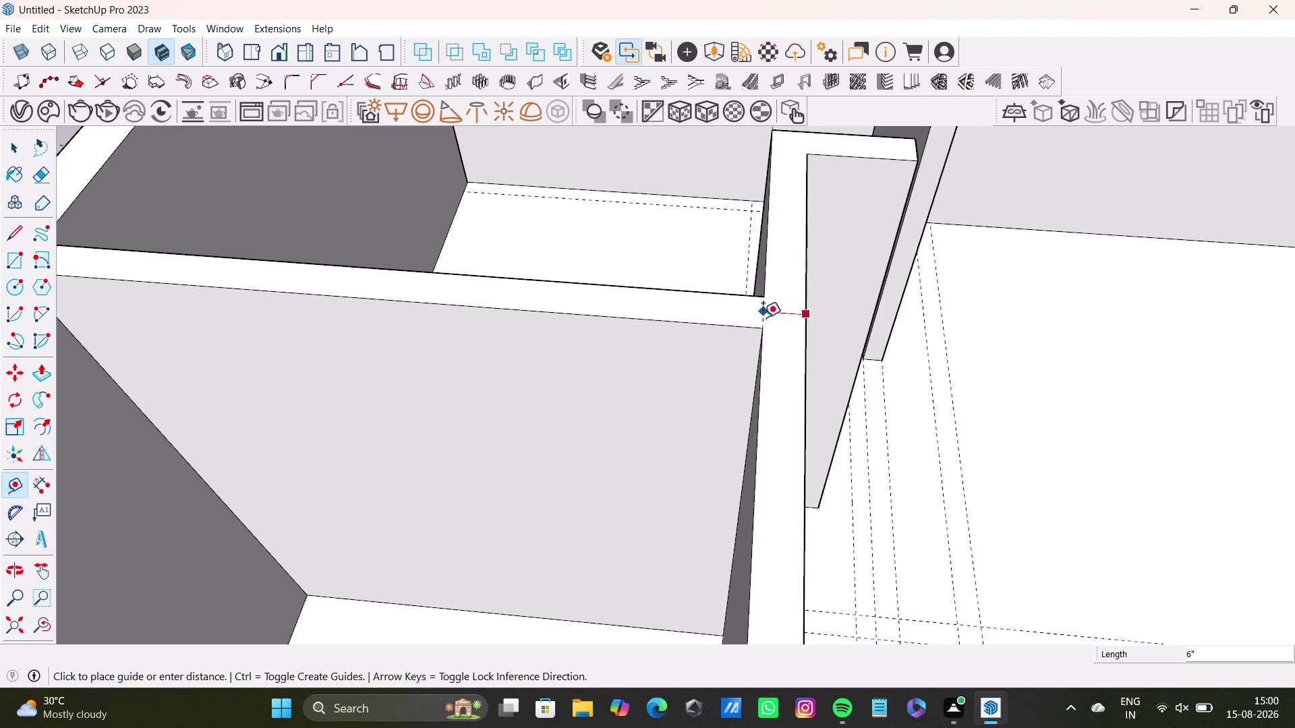
click(763, 317)
drag(762, 316, 719, 312)
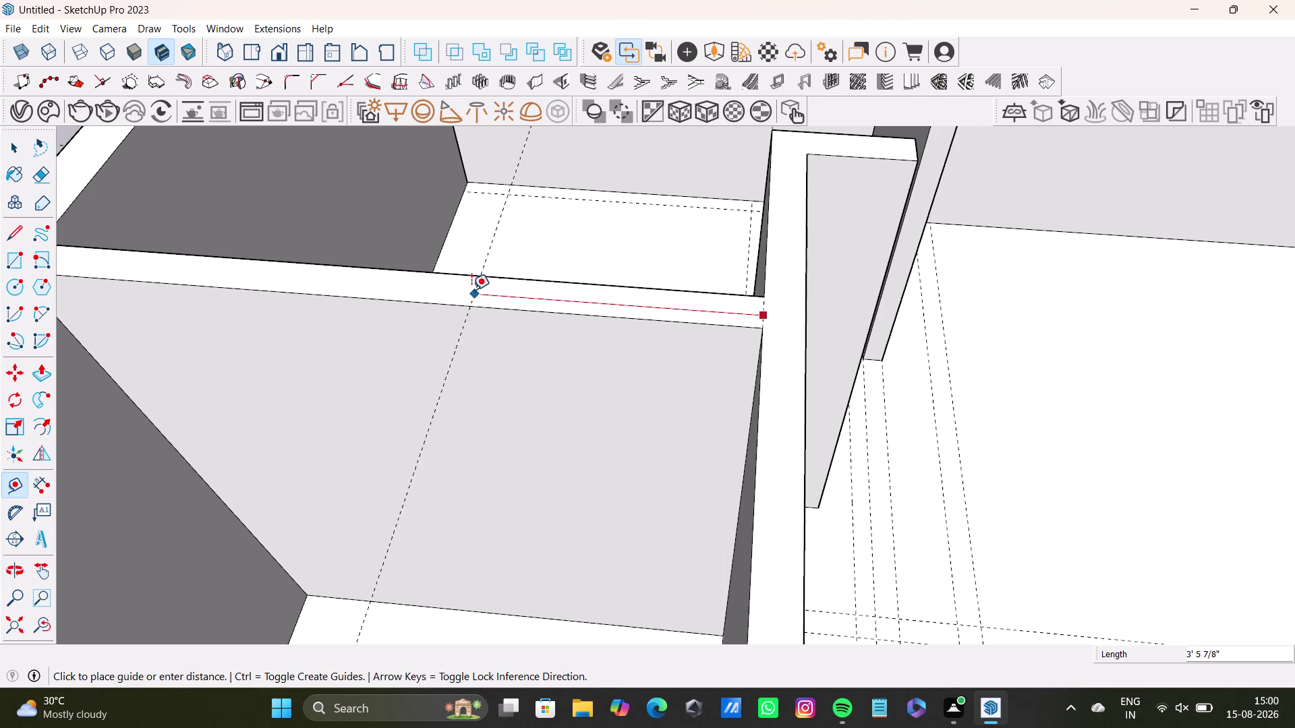
click(706, 327)
drag(705, 325, 679, 325)
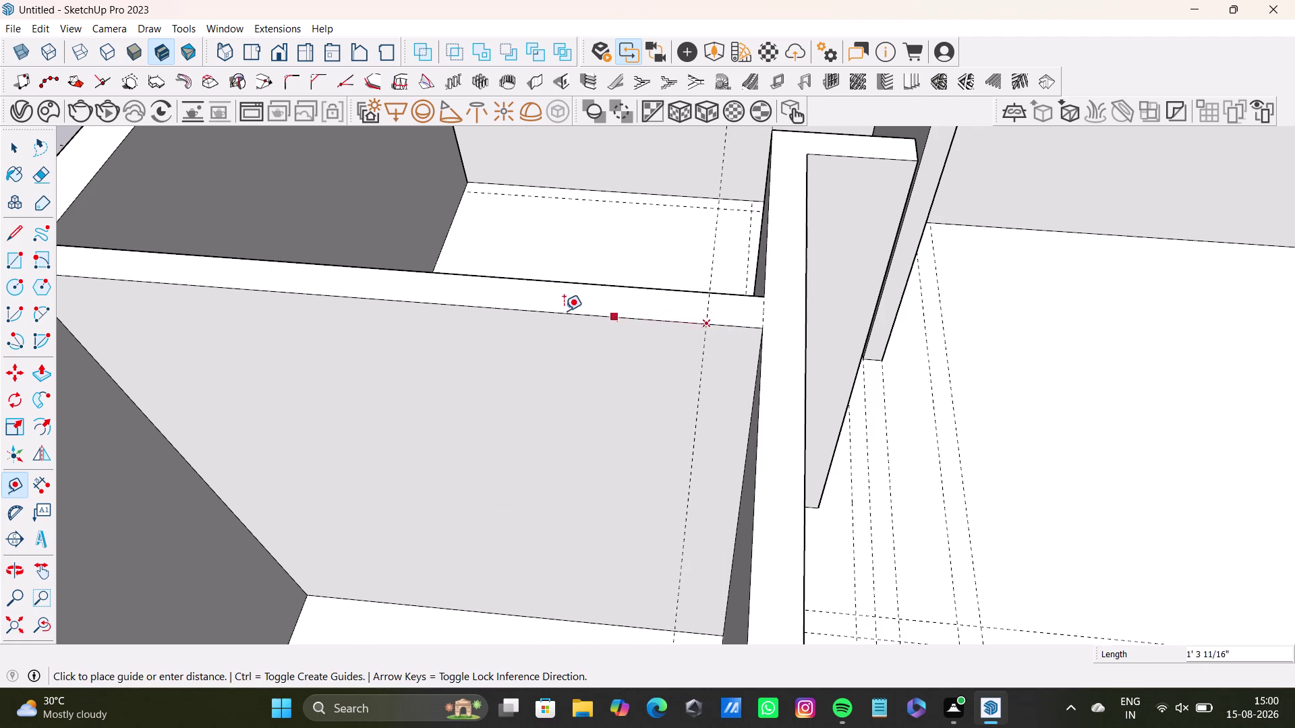
Place a second guide 3' 4" from the first along the wall top.
drag(705, 310, 578, 287)
drag(707, 311, 650, 312)
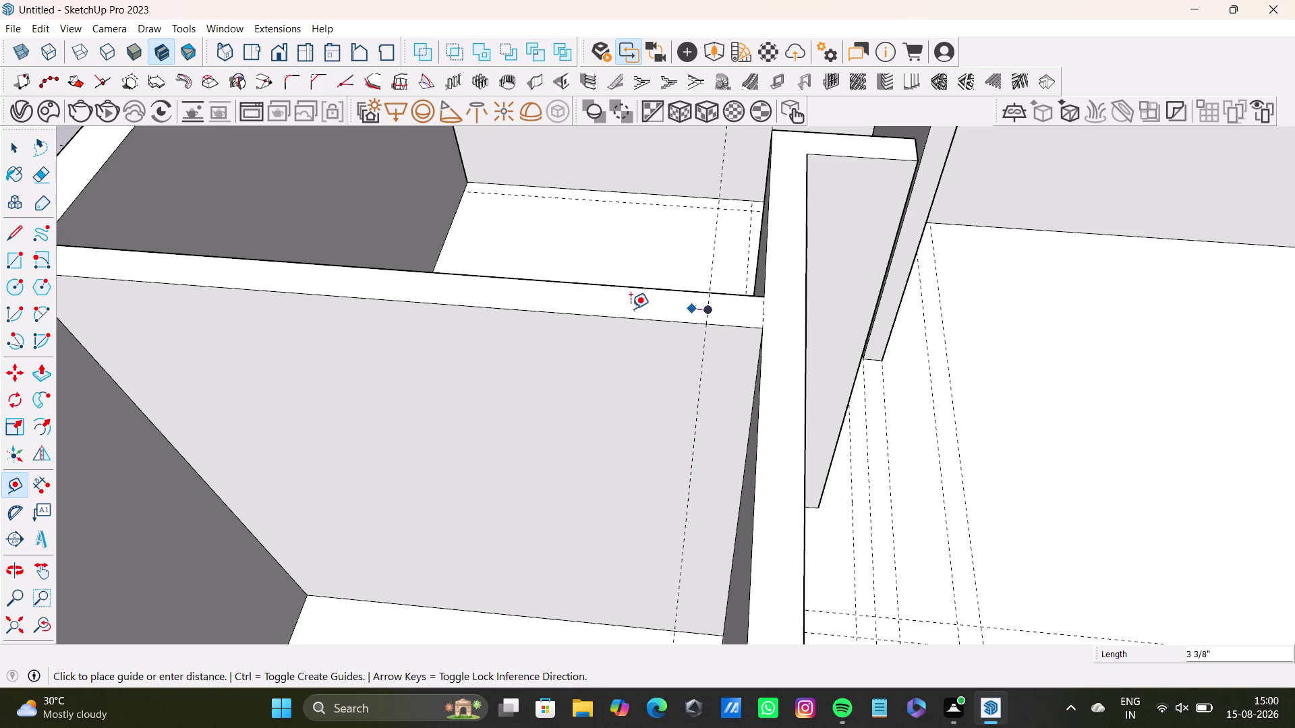
drag(650, 311, 579, 300)
key(ctrl+z)
key(ctrl+z)
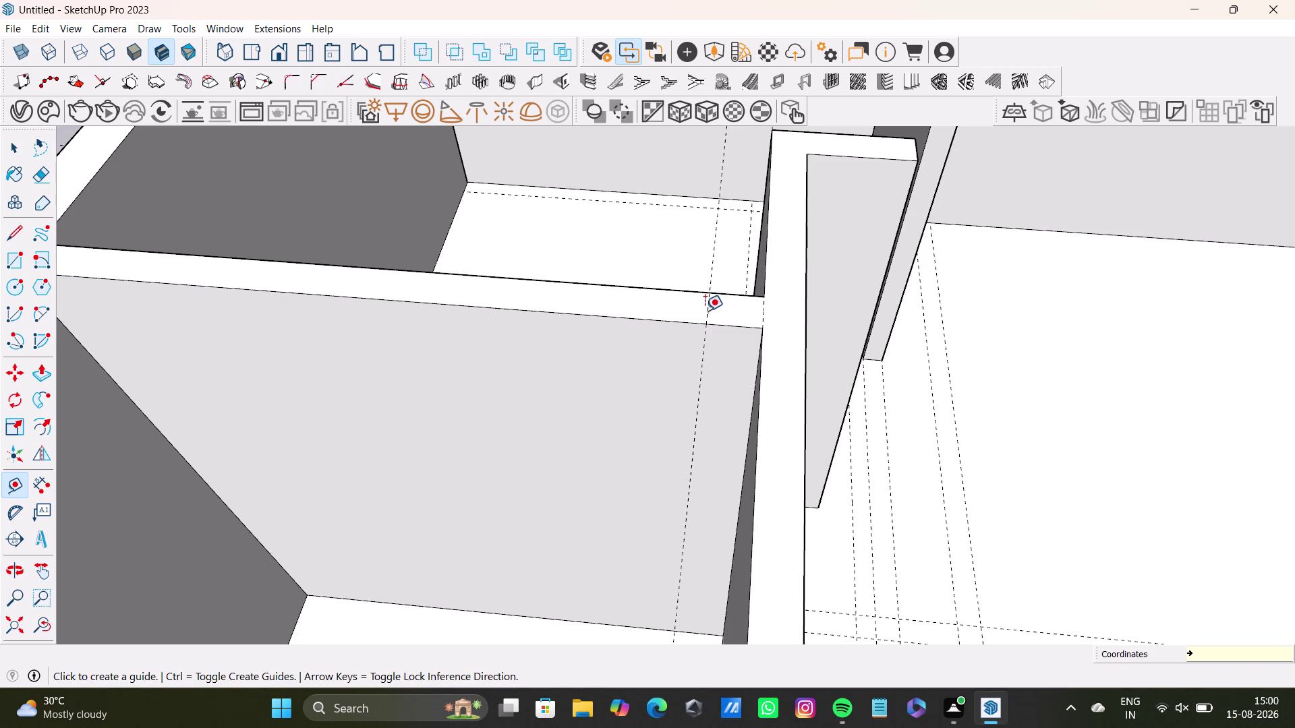
drag(704, 310, 696, 310)
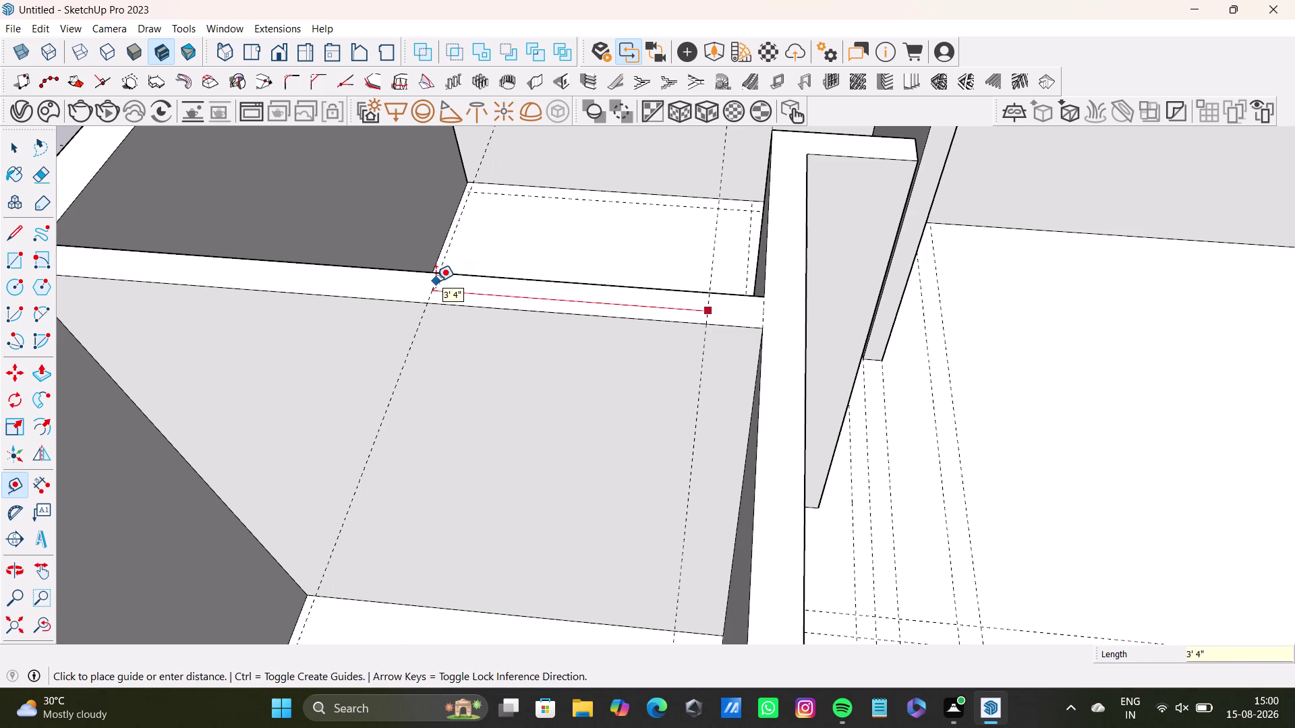
click(435, 281)
middle_drag(557, 337, 598, 321)
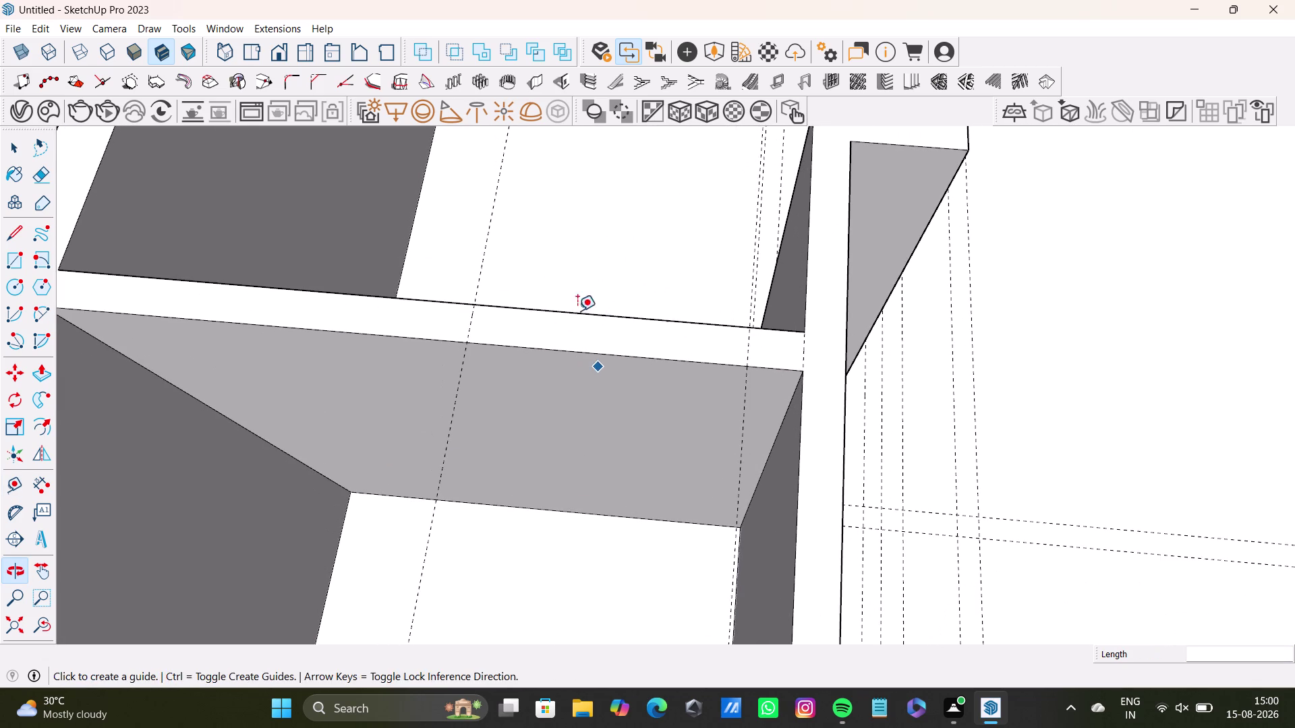
click(12, 234)
Draw lines across the wall top along both doorway guides.
scroll(up, 3)
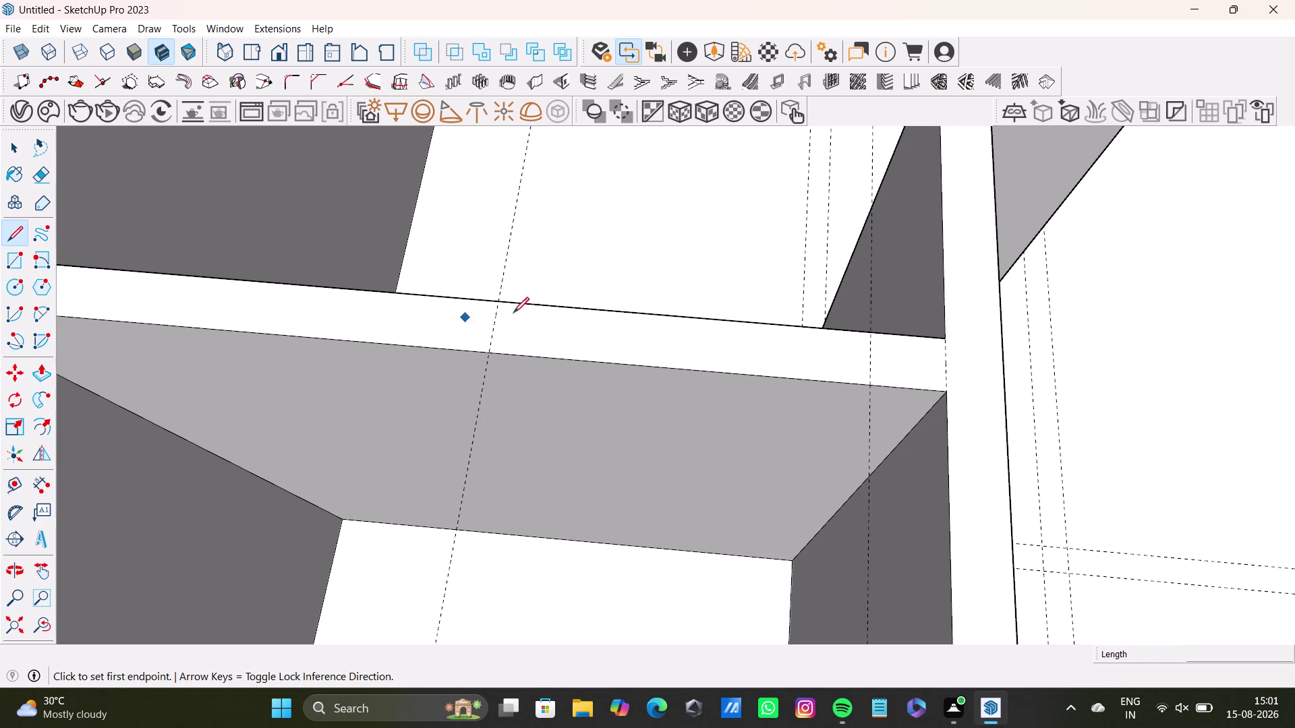
click(501, 304)
click(487, 360)
key(space)
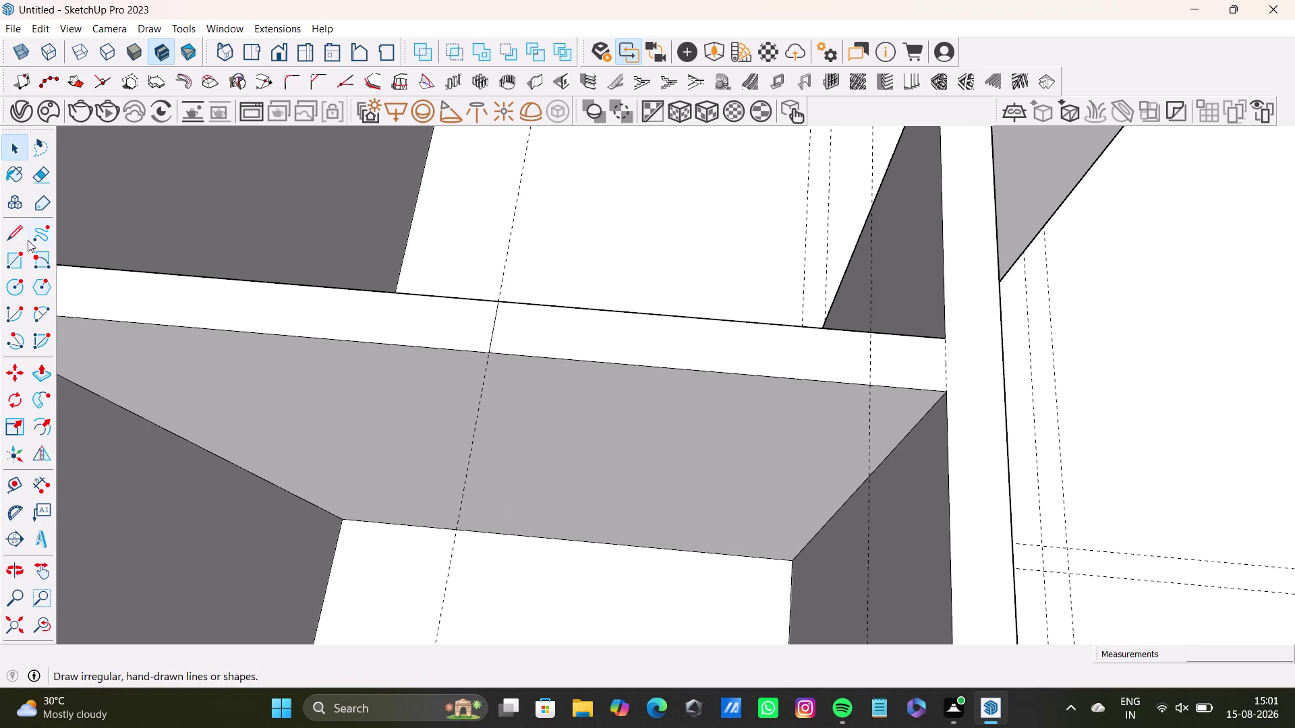
drag(16, 229, 25, 229)
click(872, 333)
click(871, 390)
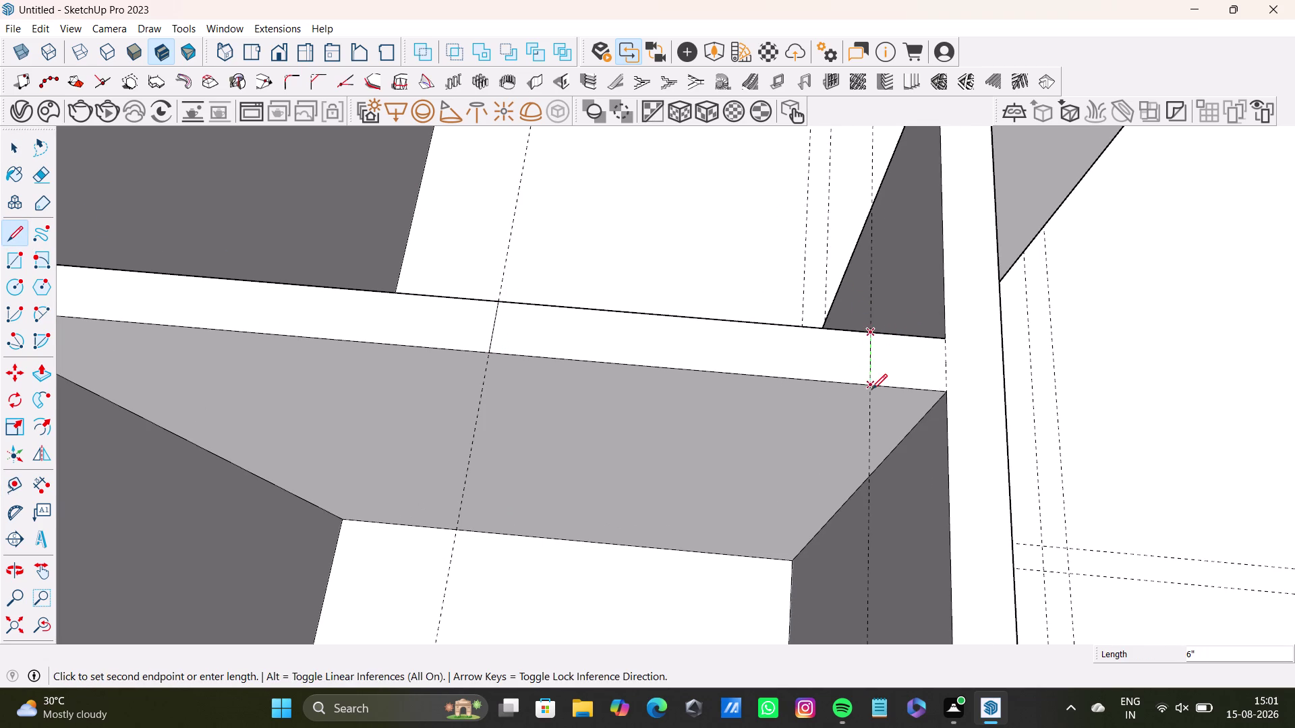
key(space)
click(776, 348)
Push/pull the section between the lines down to the floor.
key(p)
key(p)
key(p)
drag(782, 356, 793, 430)
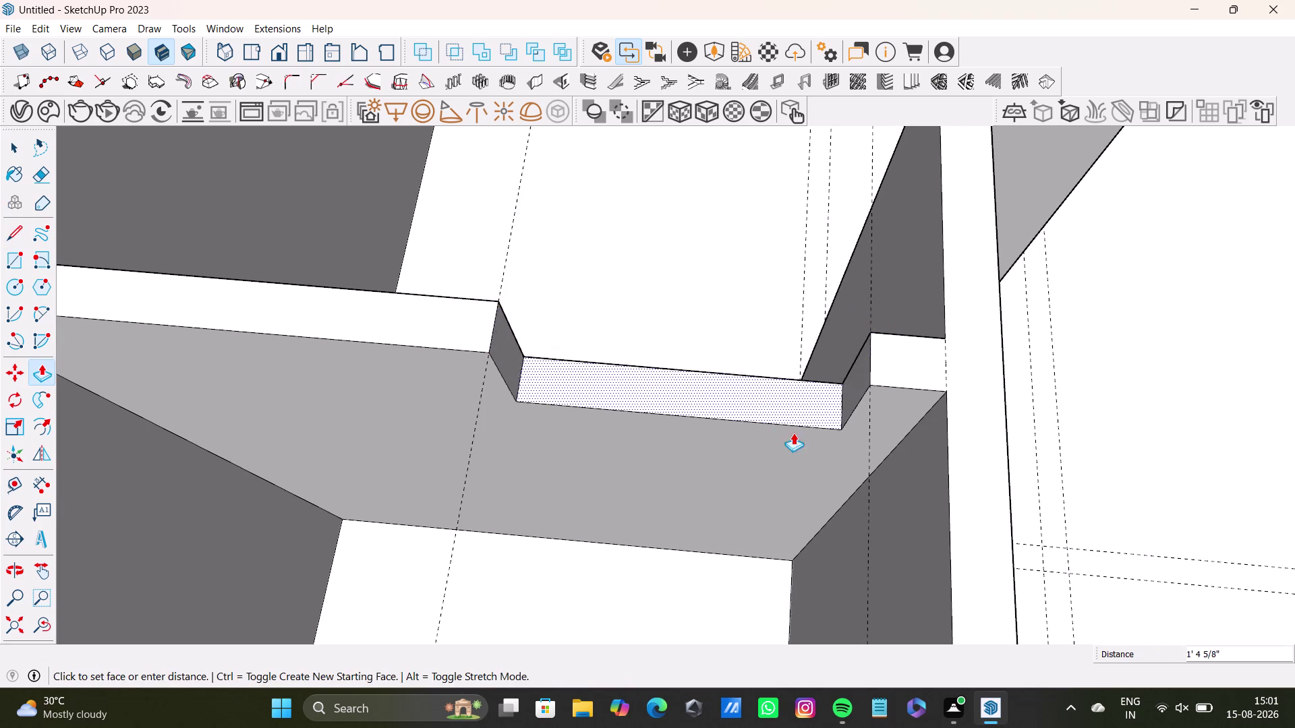
drag(792, 429, 793, 447)
drag(759, 356, 768, 588)
key(space)
scroll(down, 3)
middle_drag(647, 503, 483, 402)
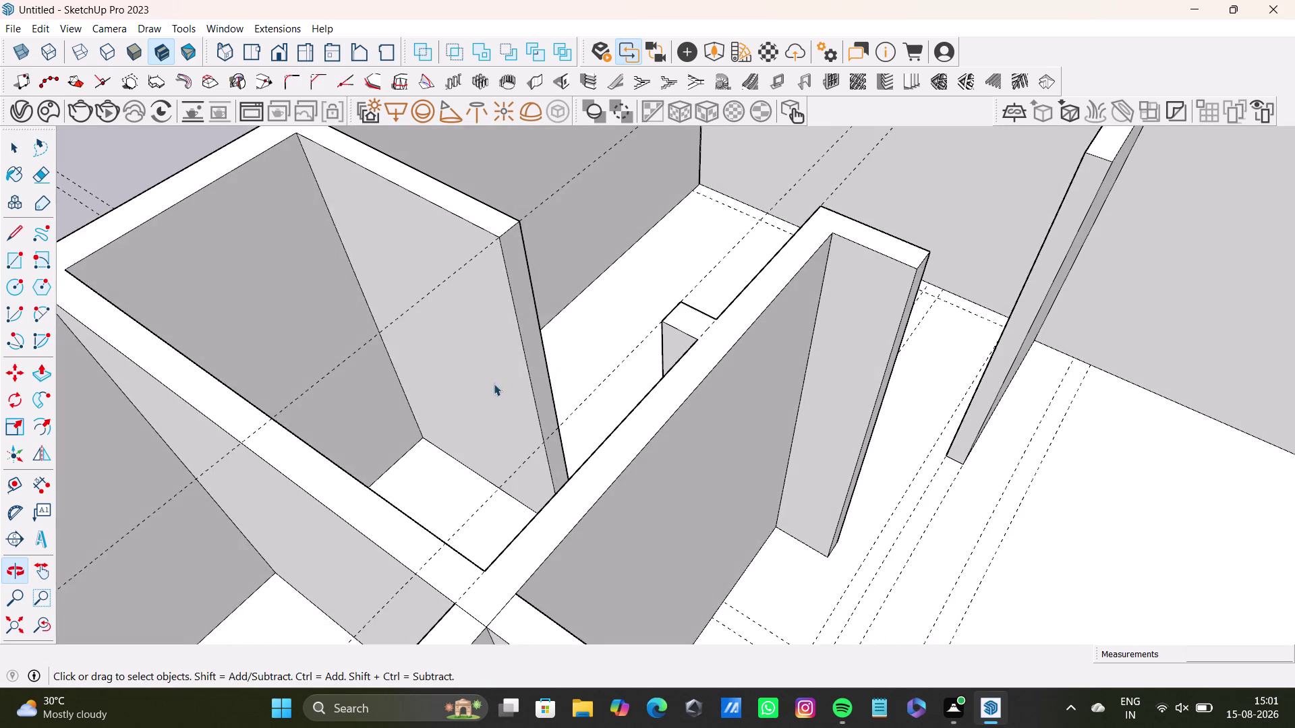
middle_drag(526, 367, 693, 510)
middle_drag(688, 528, 512, 522)
scroll(up, 3)
middle_drag(575, 450, 599, 404)
key(space)
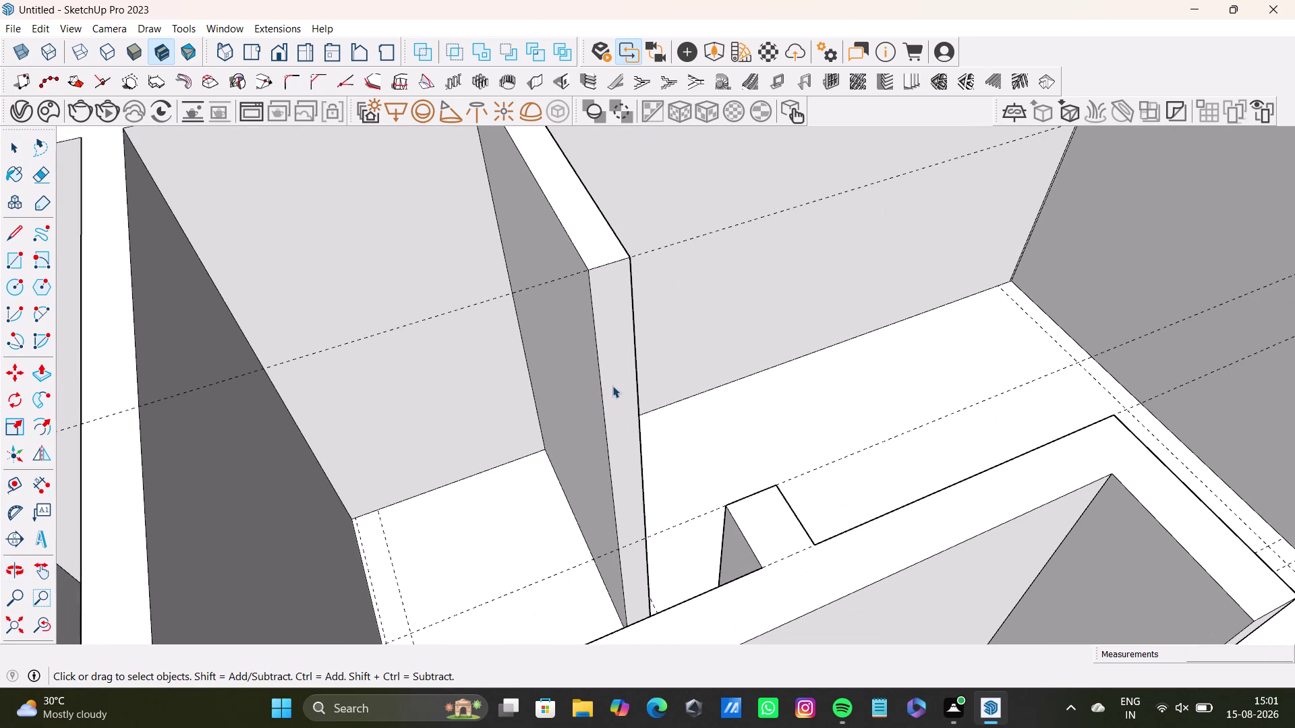
click(612, 385)
key(p)
drag(626, 374, 616, 345)
key(space)
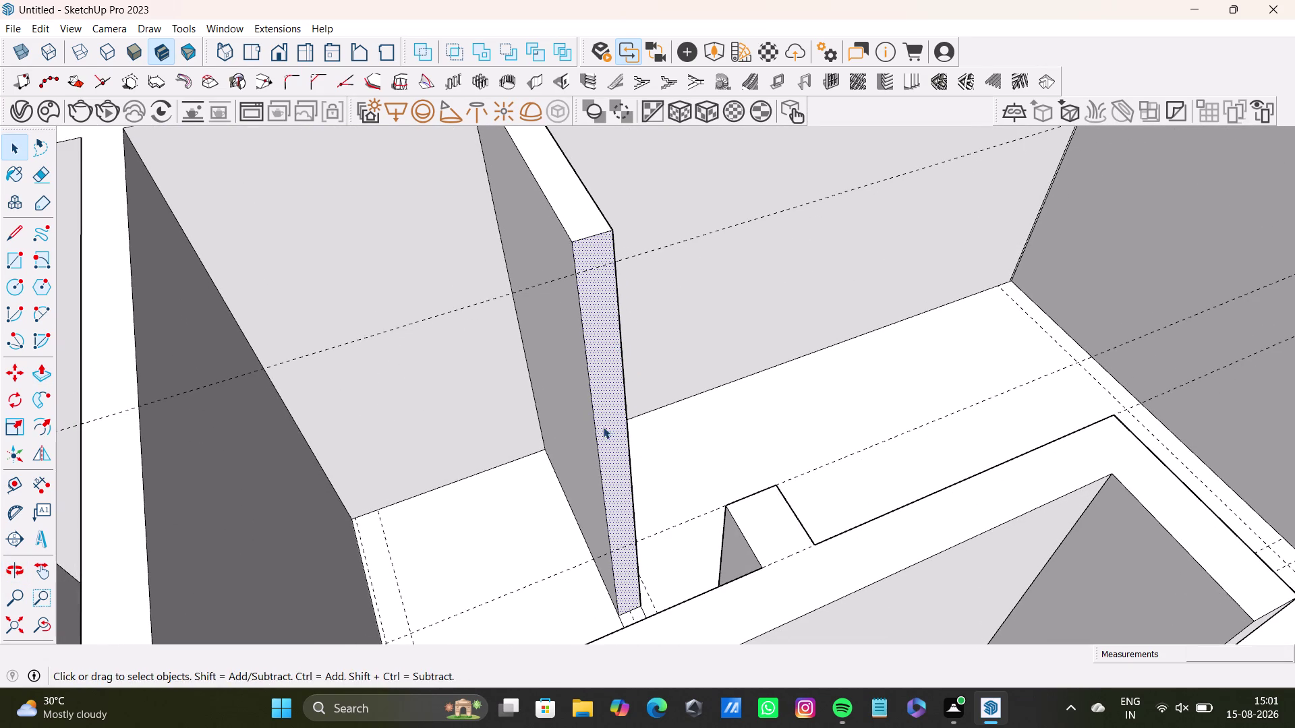
middle_drag(604, 445, 921, 517)
middle_drag(775, 484, 632, 557)
middle_drag(638, 561, 975, 518)
middle_drag(888, 469, 694, 504)
middle_drag(715, 492, 513, 444)
scroll(down, 3)
triple_click(264, 244)
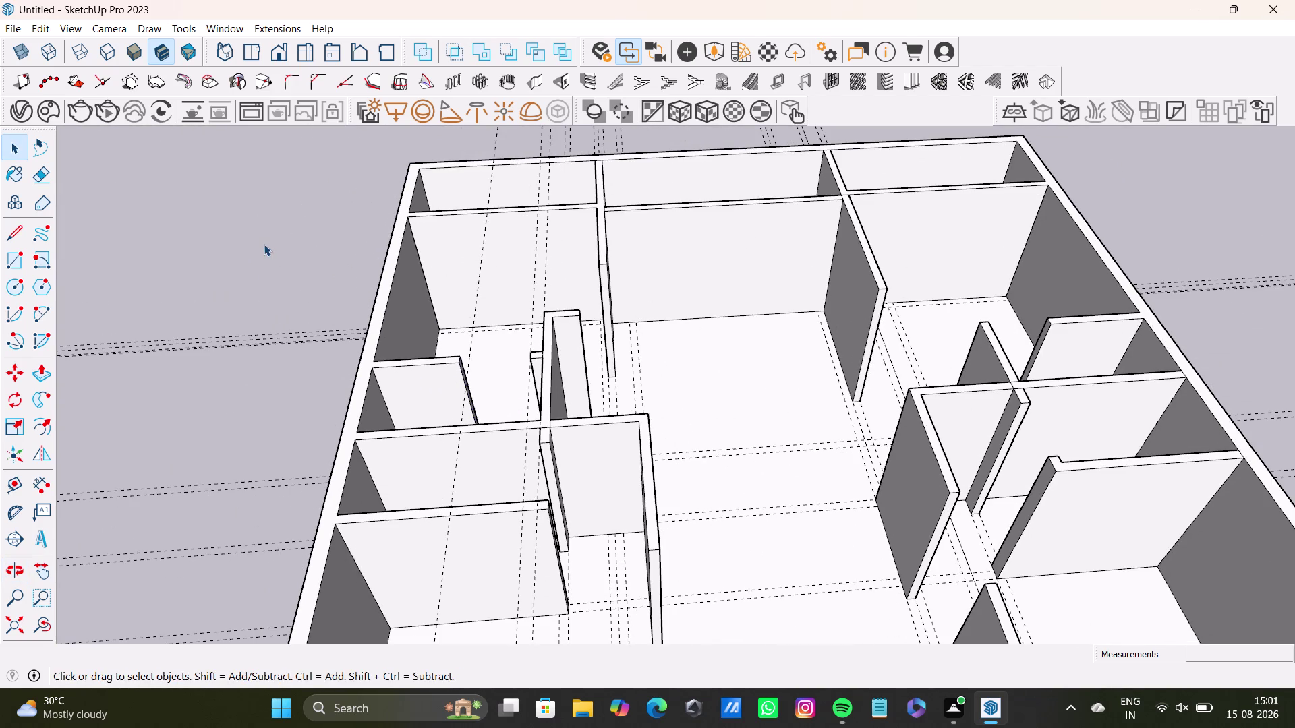
key(space)
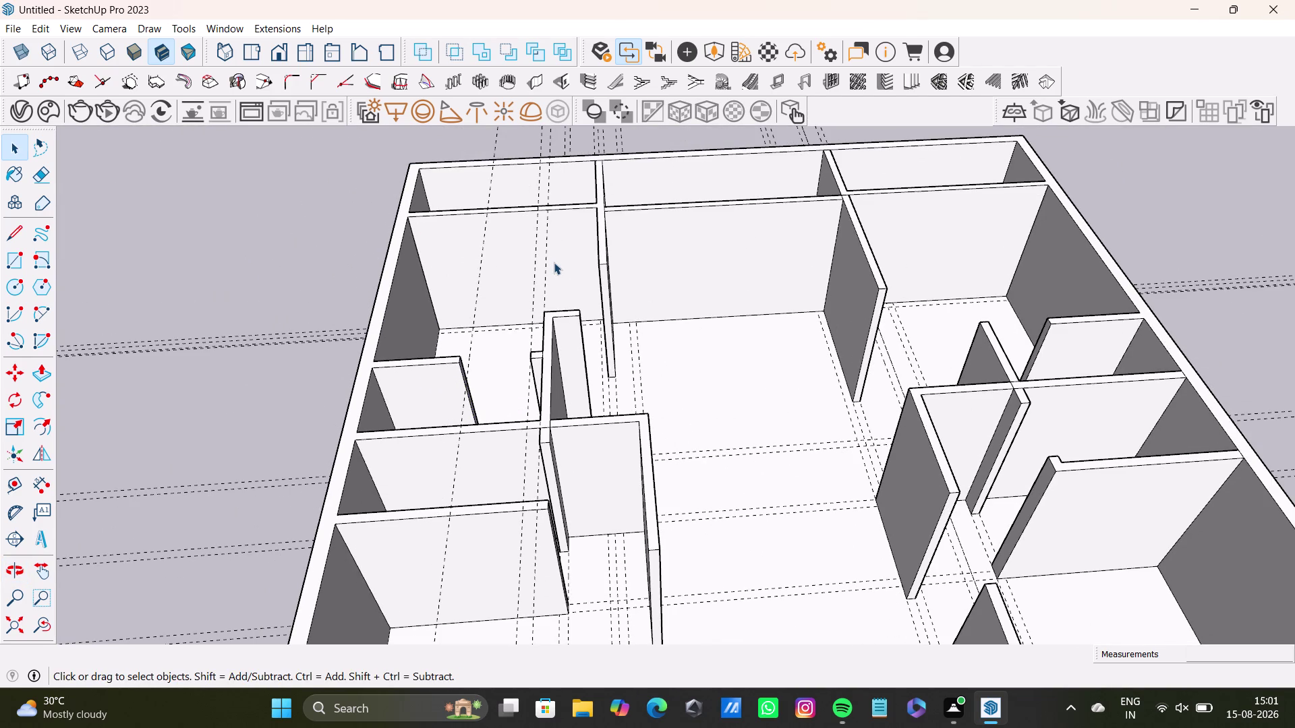